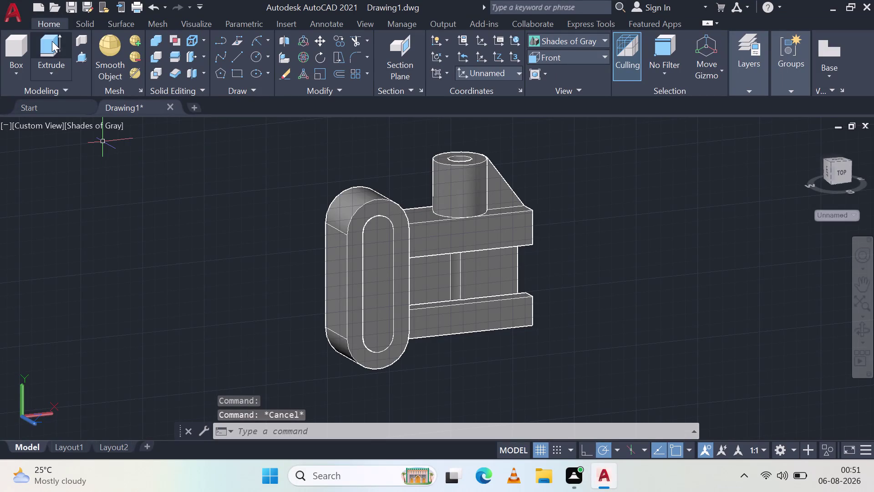
Press-pull the loop's inner oval into the solid and orbit to inspect the opening.
click(84, 57)
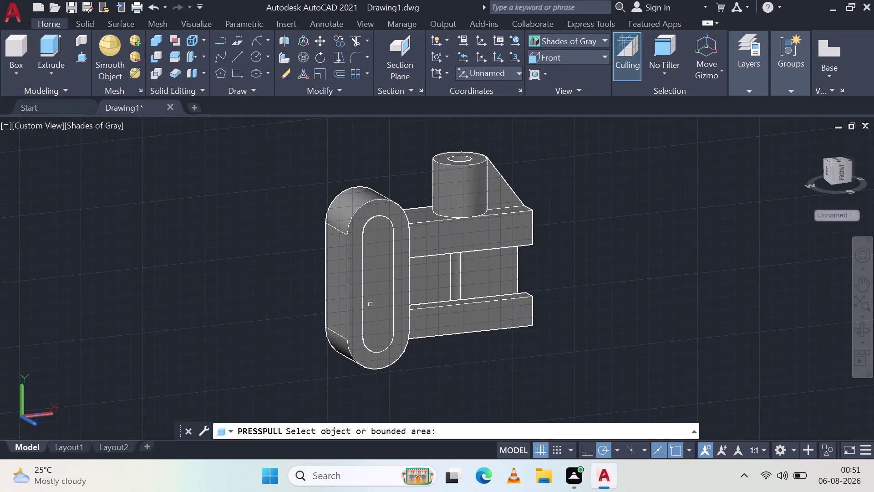
click(378, 296)
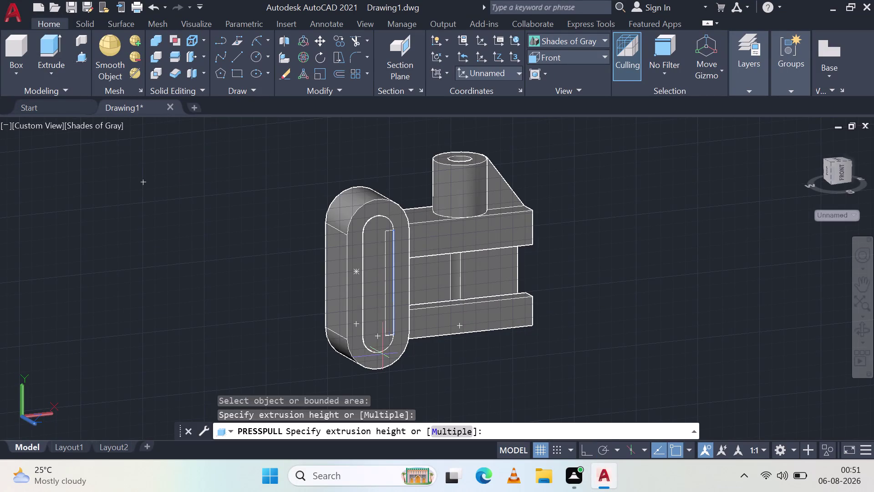
key(Escape)
middle_drag(277, 330, 490, 312)
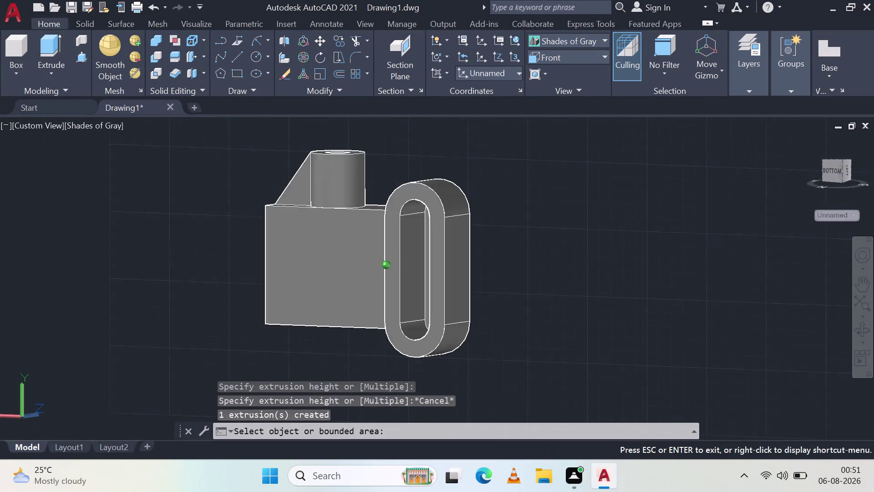
middle_drag(490, 312, 521, 287)
middle_drag(521, 286, 467, 334)
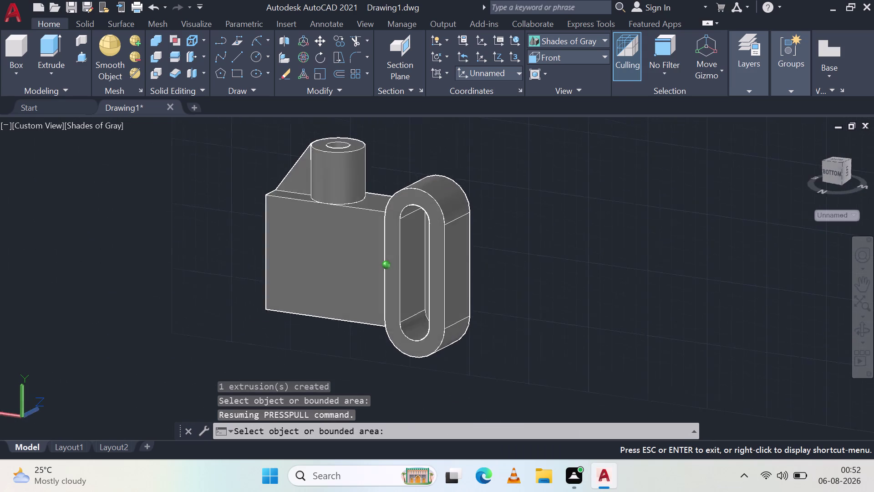
middle_drag(467, 334, 526, 315)
Cancel the repeated push/pull and orbit to view the loop from below and above.
key(Escape)
key(Escape)
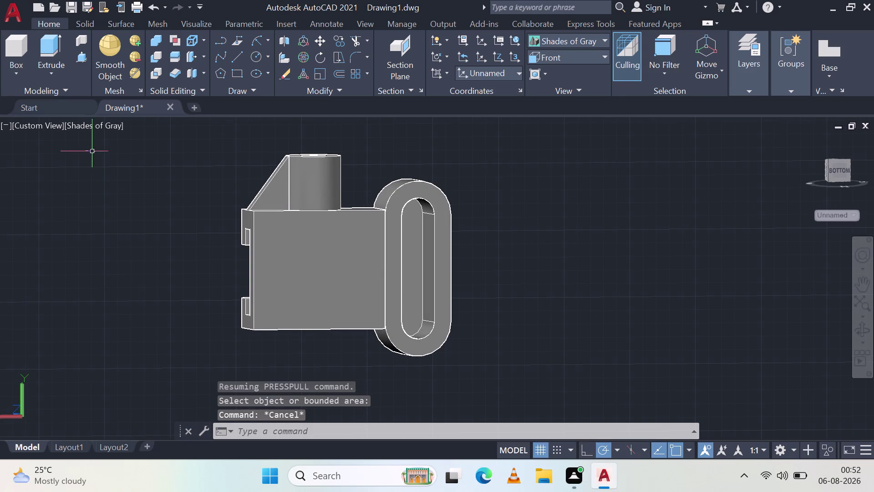
click(81, 52)
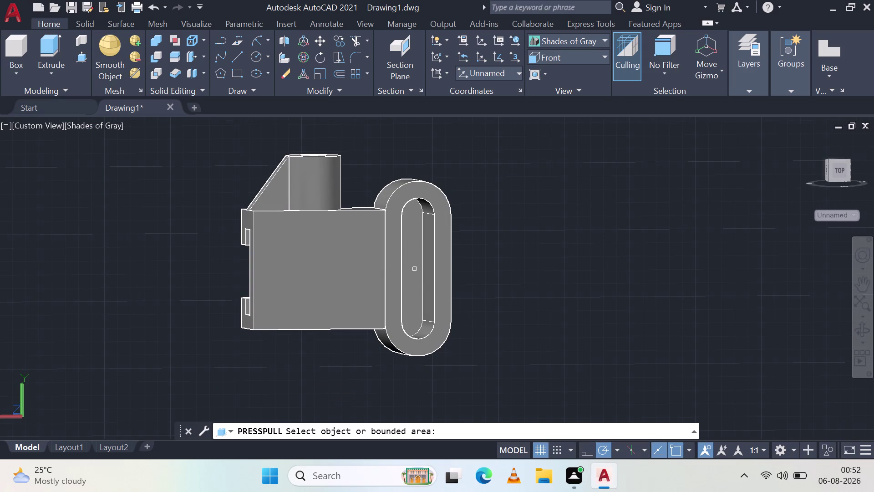
middle_drag(615, 231, 571, 280)
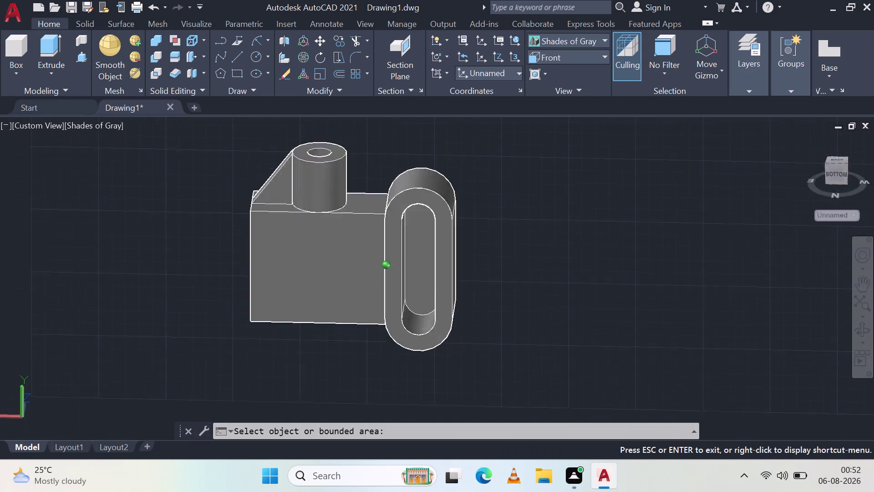
middle_drag(571, 280, 378, 225)
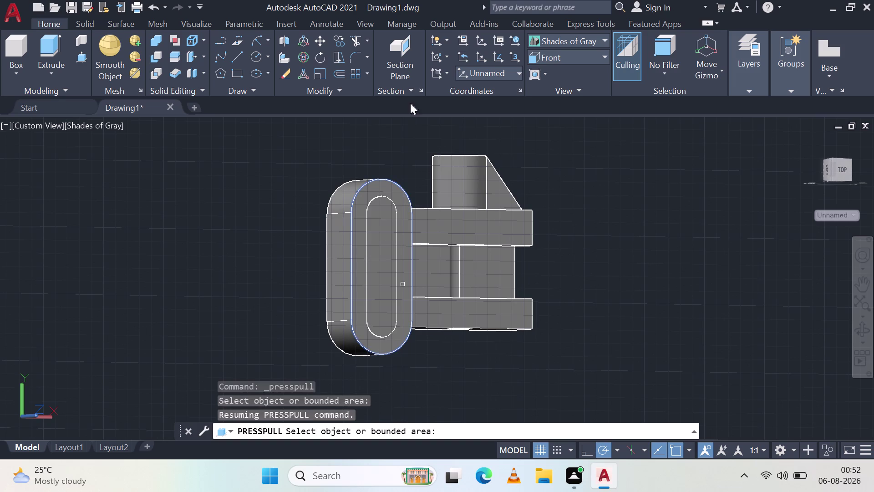
key(Escape)
key(Escape)
key(Escape)
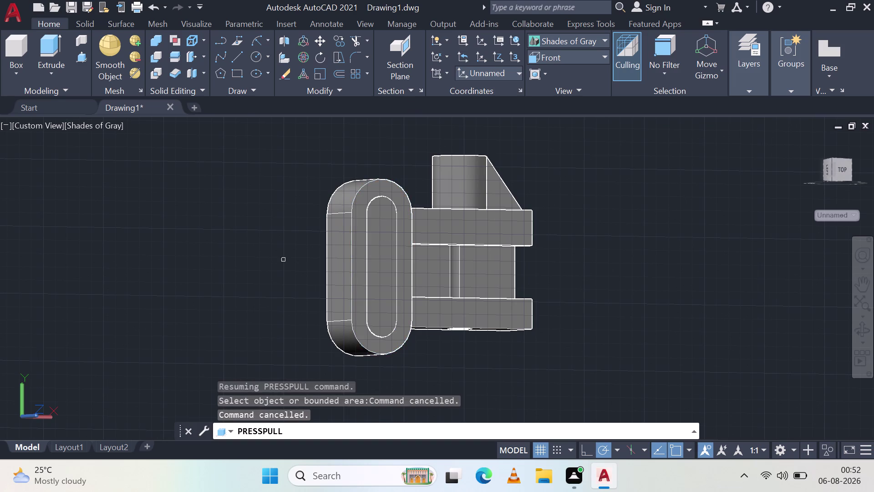
key(Escape)
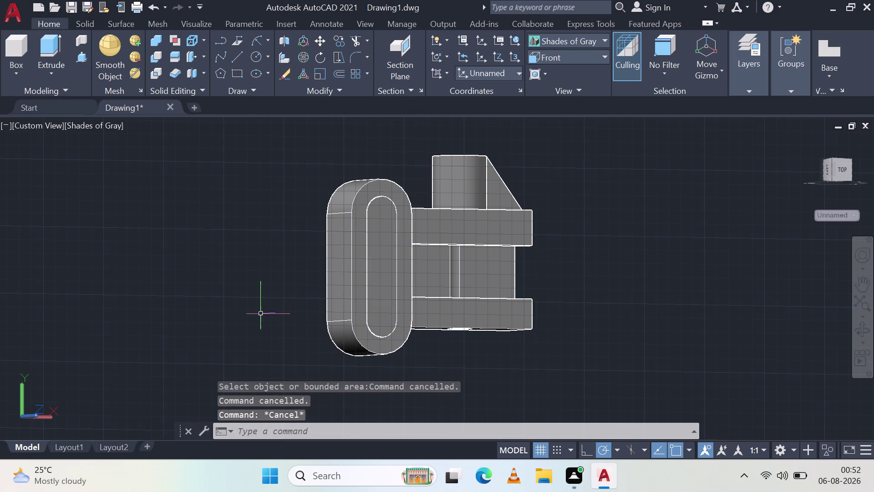
middle_drag(256, 284, 504, 285)
scroll(down, 3)
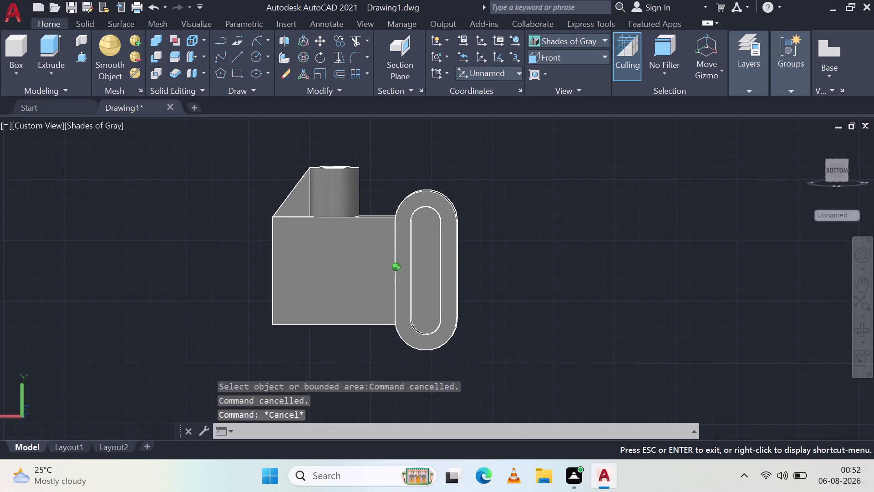
middle_drag(504, 285, 477, 305)
Delete the oval loop solid and its remaining inner oval piece.
click(444, 213)
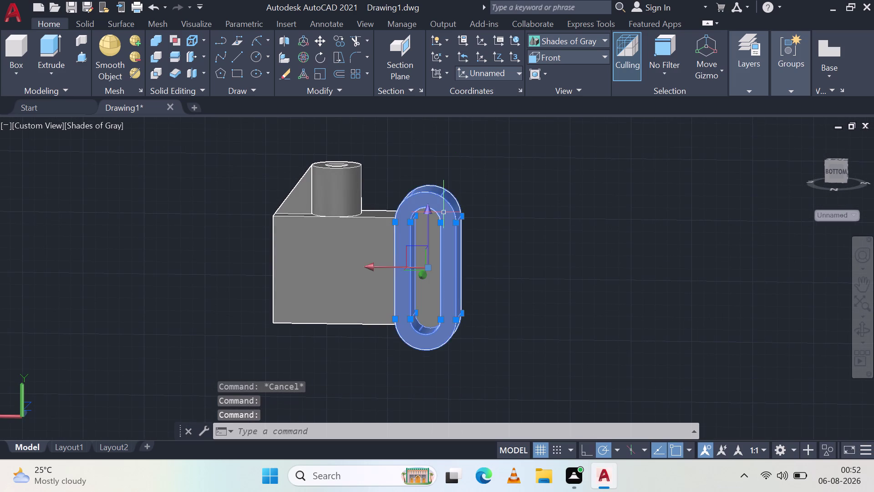
key(Delete)
click(425, 272)
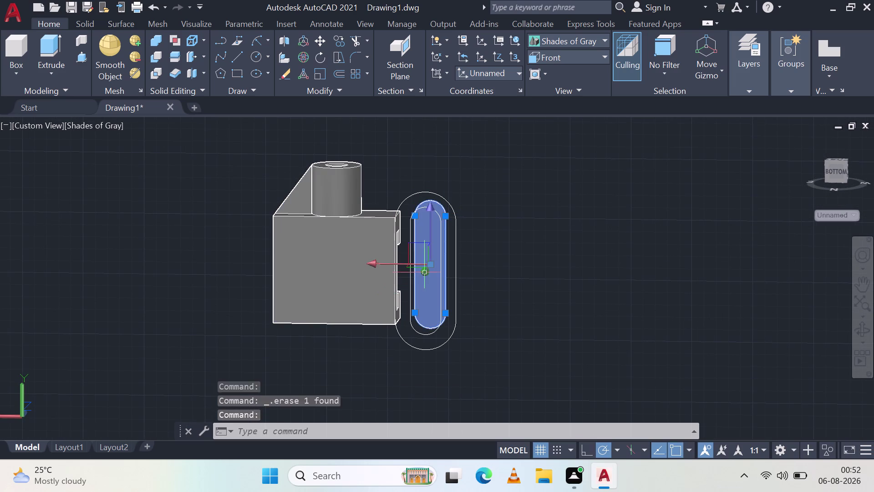
key(Delete)
key(Delete)
click(426, 277)
key(Delete)
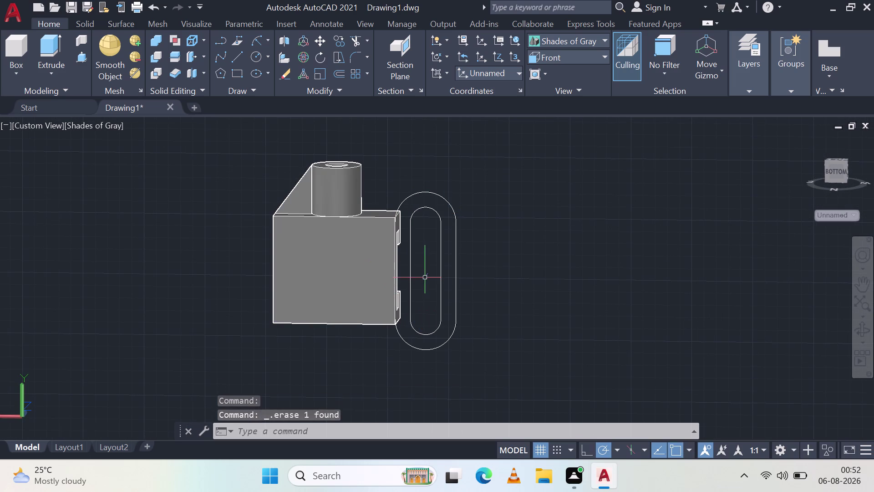
Press-pull the ring area between the two ovals to a height of 40.
click(81, 56)
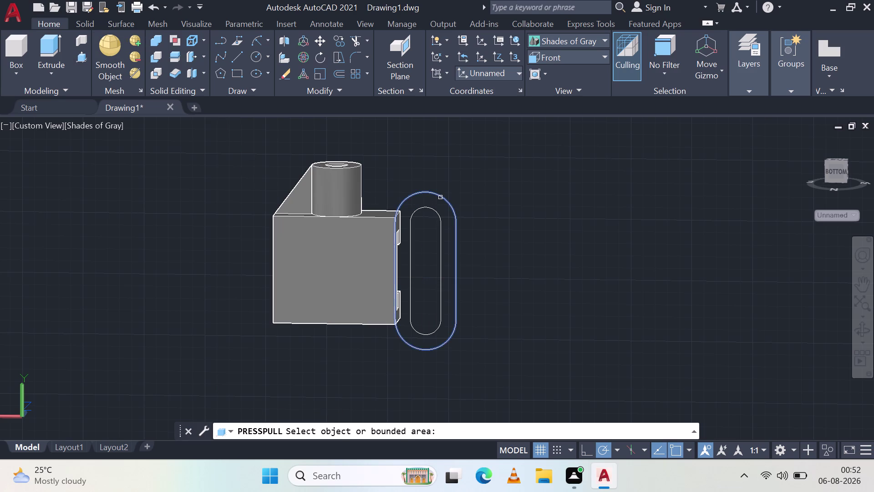
click(440, 198)
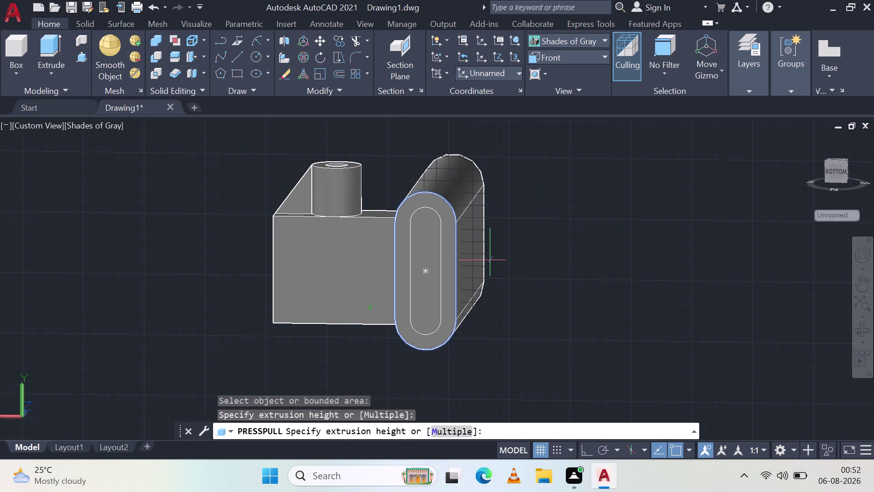
text(40)
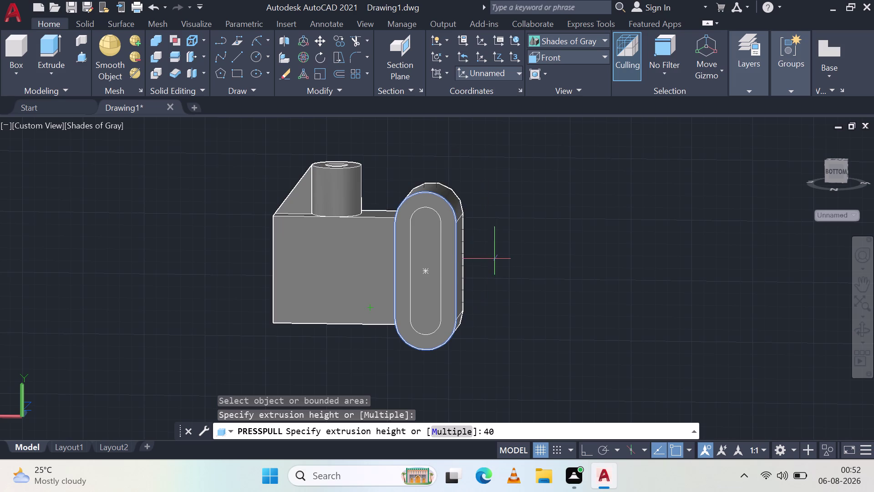
key(Return)
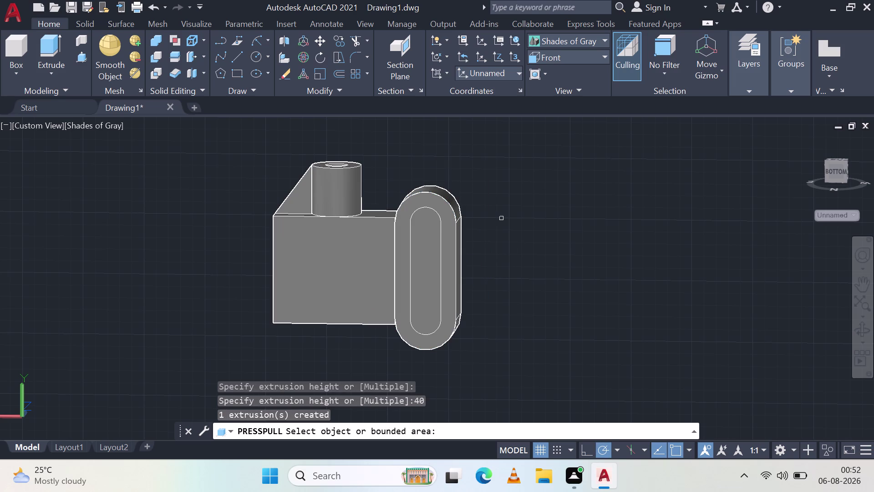
middle_drag(531, 203, 512, 233)
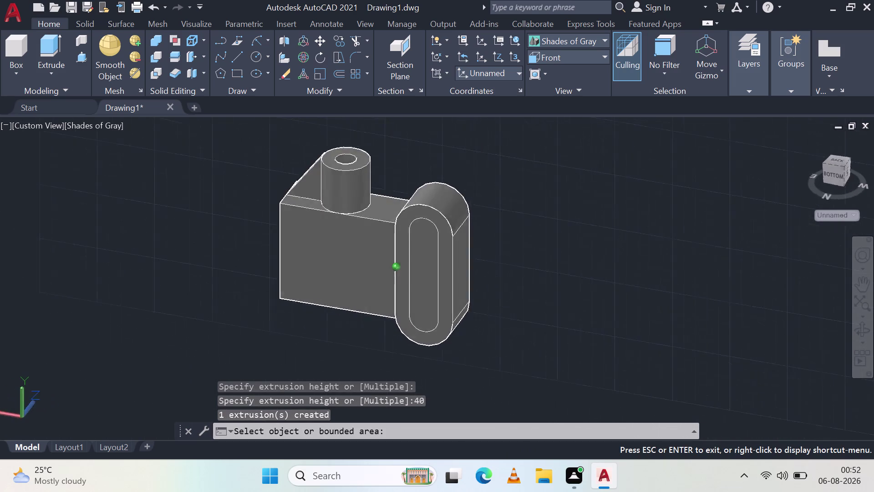
middle_drag(512, 233, 536, 221)
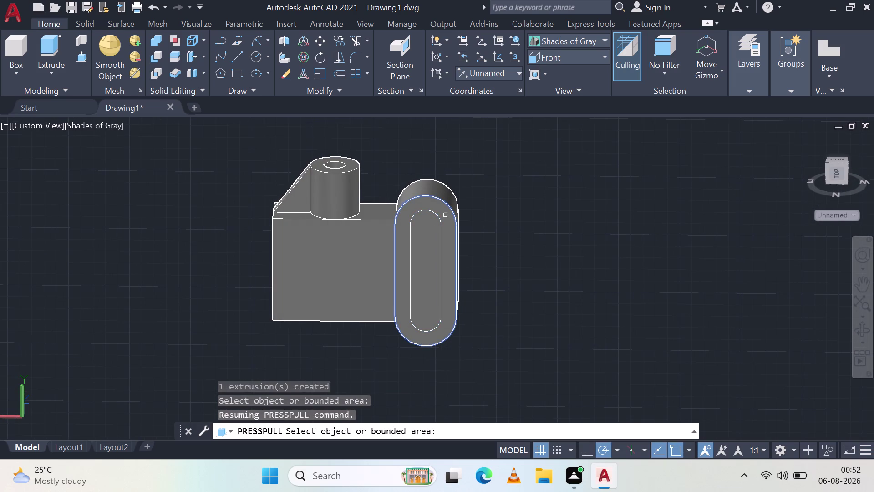
Extrude the oval face by 16, then end the push/pull and undo the extrusions.
click(446, 216)
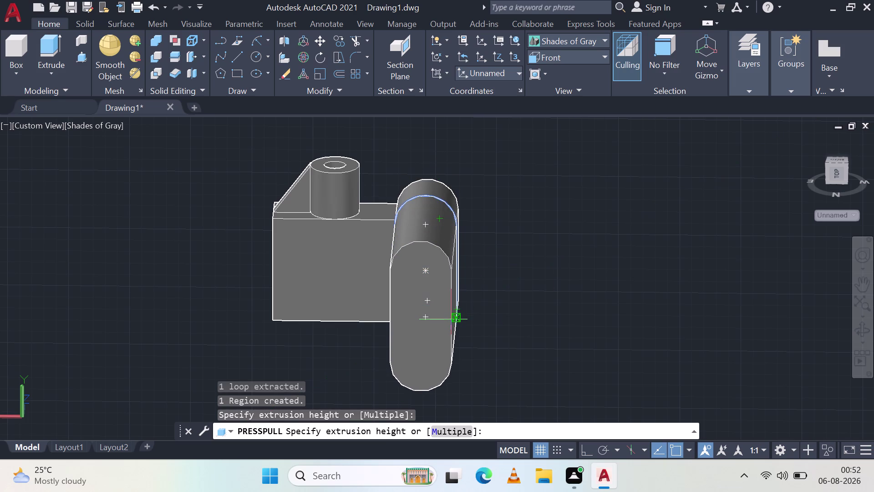
key(1)
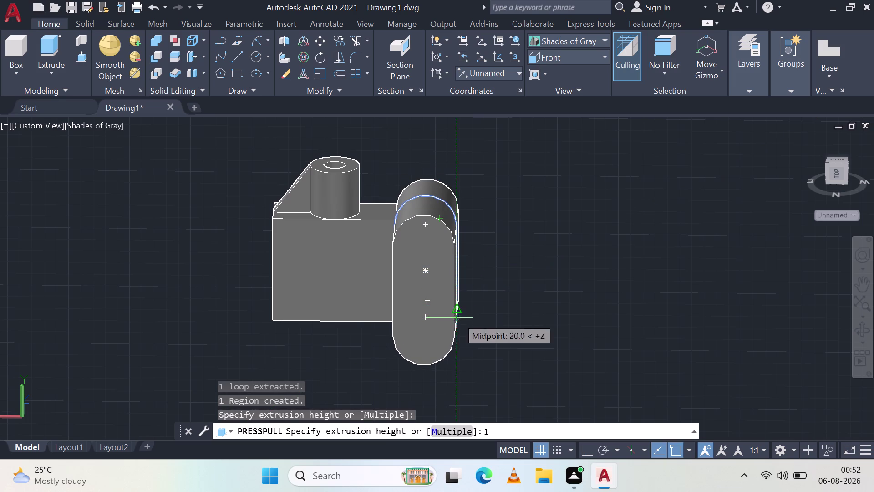
key(6)
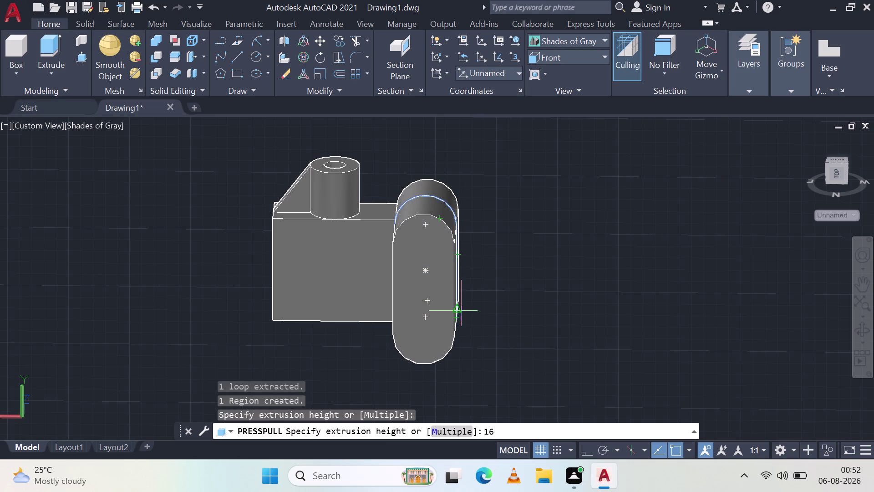
key(Return)
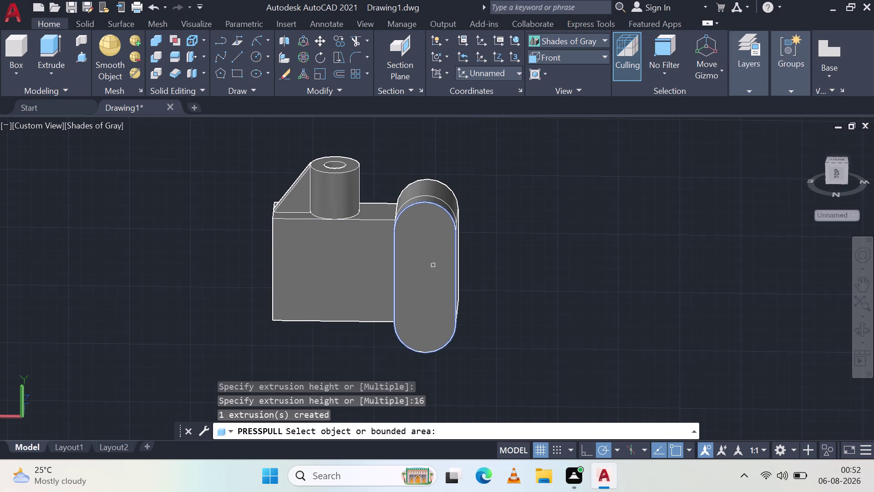
key(Escape)
key(ctrl+z)
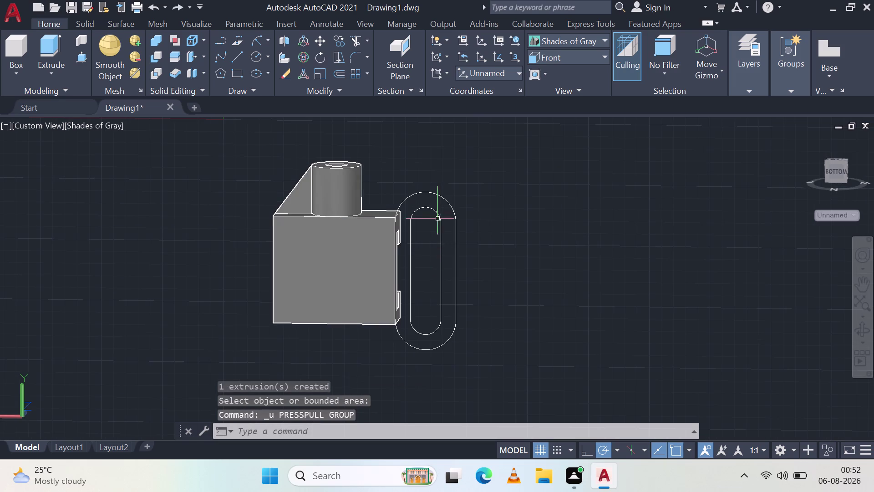
Press-pull the ring between the ovals to 40 and push the inner oval through.
click(82, 53)
click(449, 204)
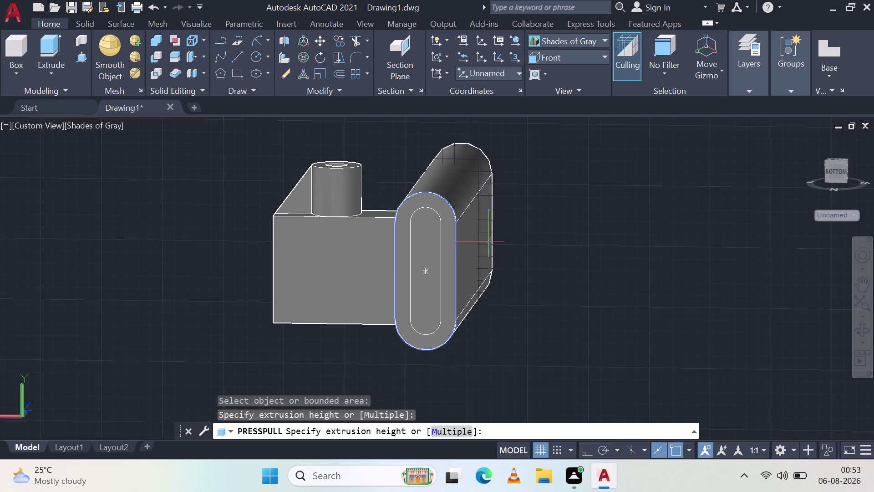
key(4)
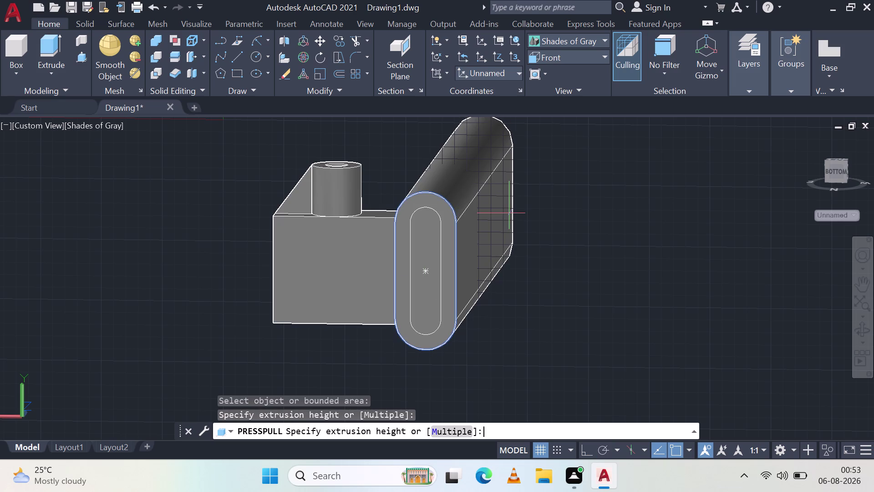
key(0)
key(Return)
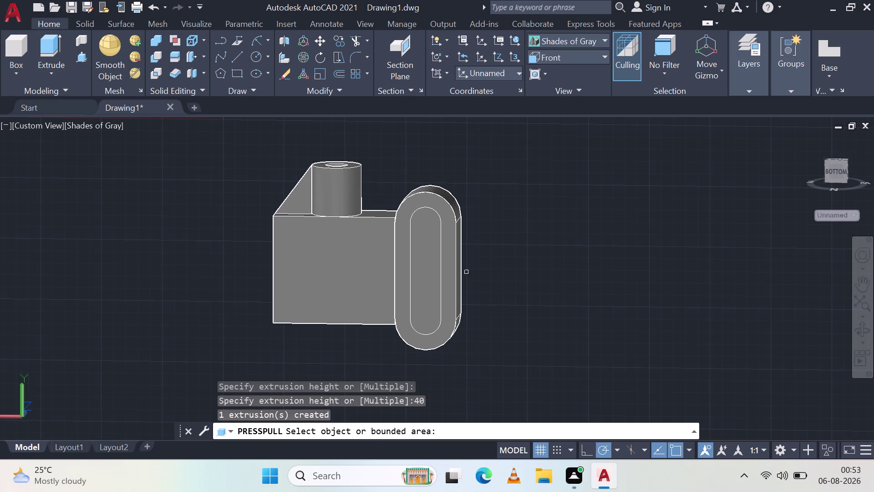
click(426, 271)
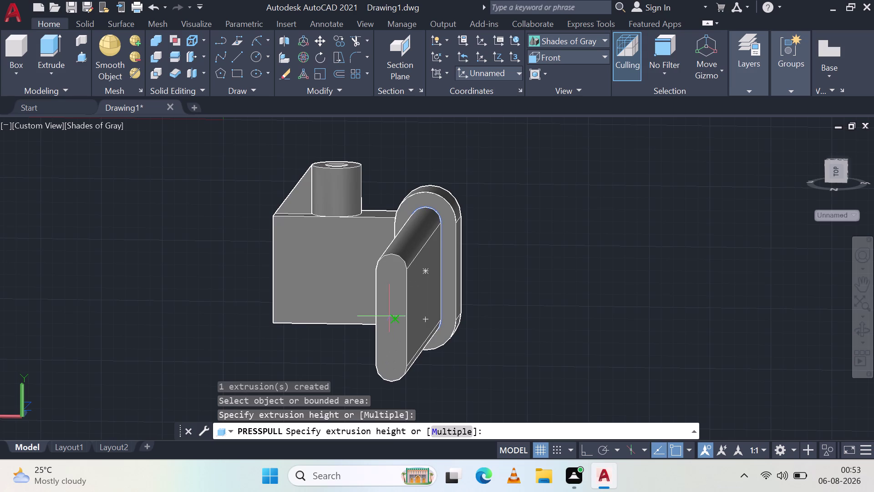
drag(641, 168, 652, 155)
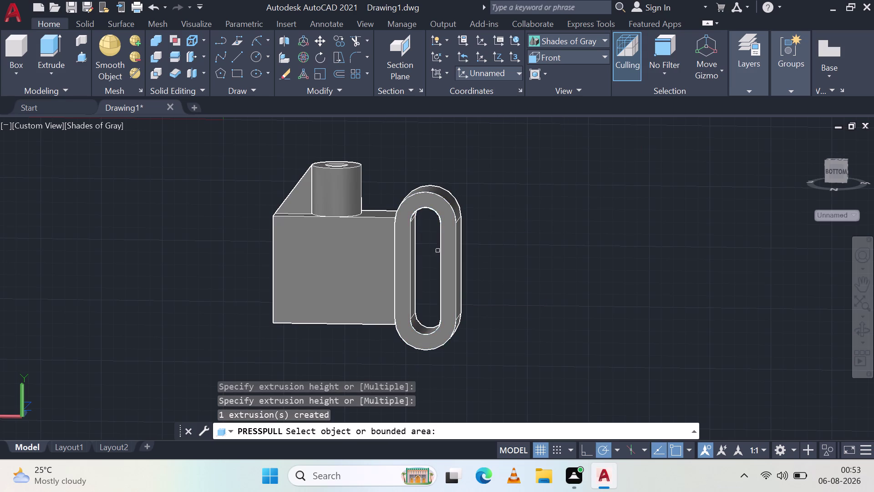
Extrude the loop's ring face by 16 and orbit to inspect the thick ring.
click(448, 264)
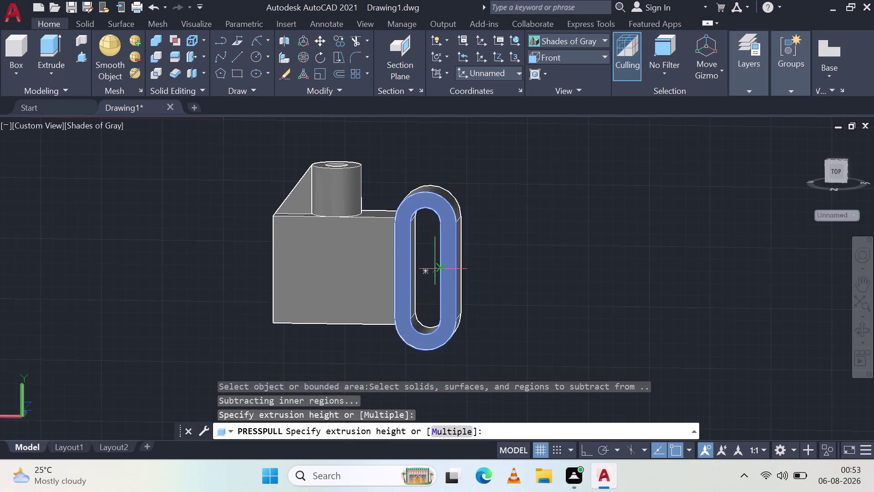
key(1)
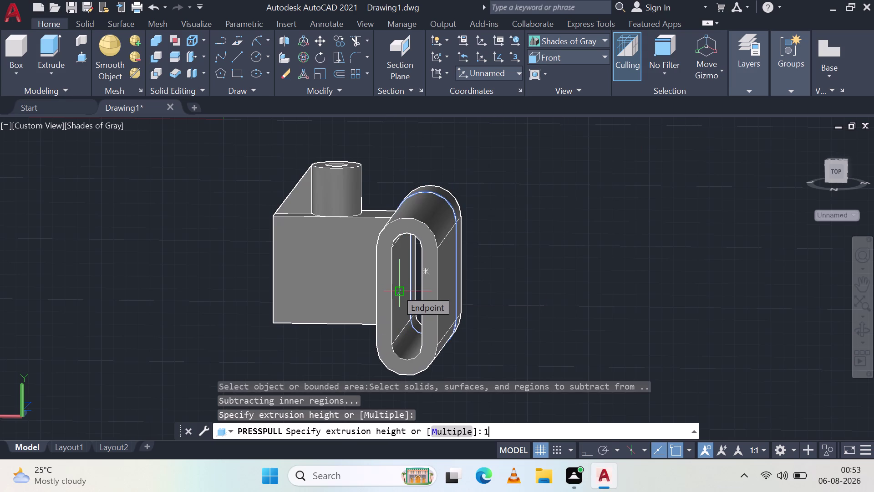
key(6)
key(Return)
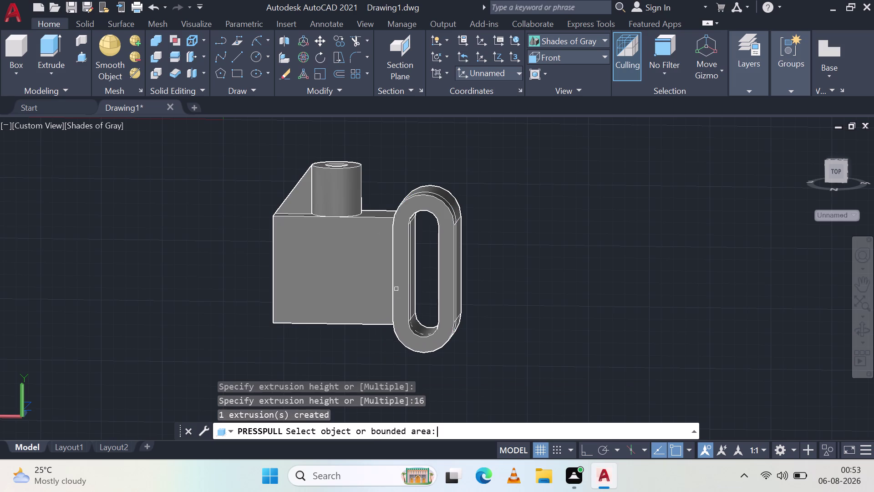
key(Escape)
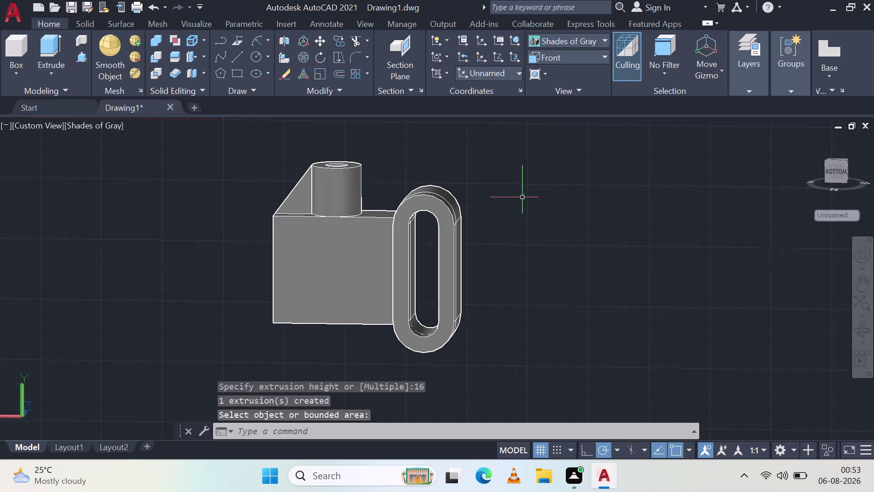
middle_drag(522, 198, 576, 168)
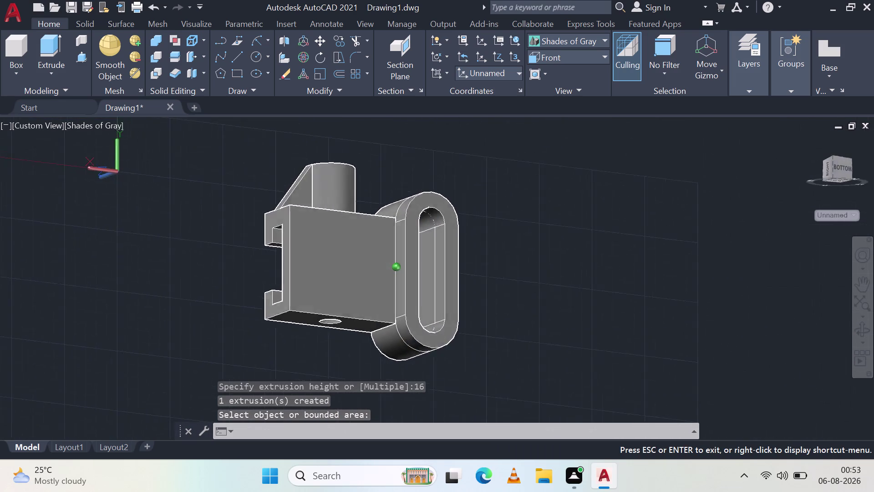
middle_drag(576, 168, 590, 210)
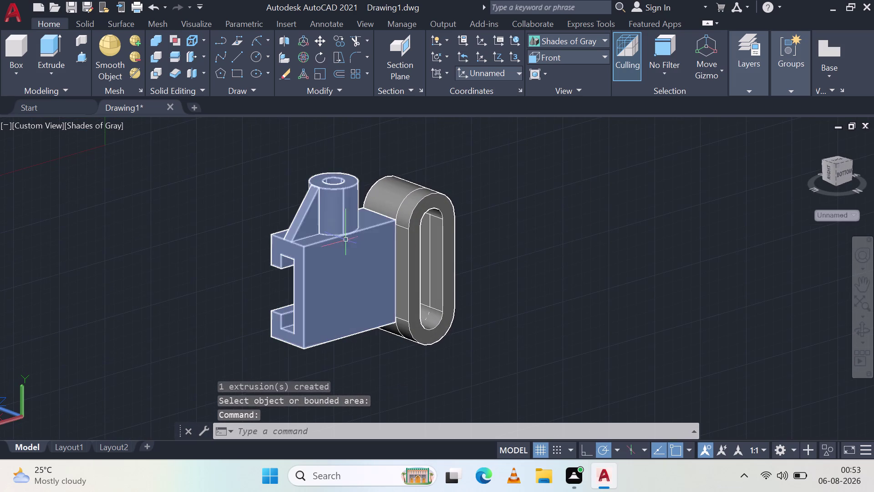
key(Escape)
scroll(up, 3)
scroll(down, 3)
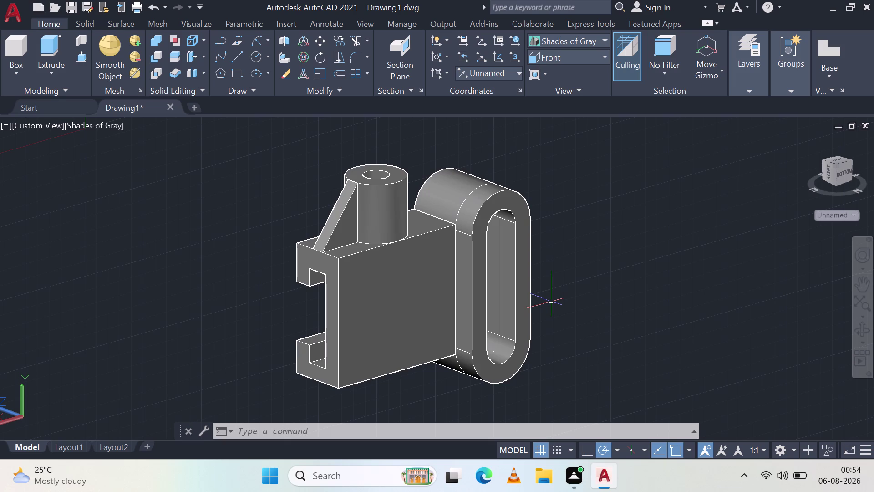
middle_drag(569, 227, 569, 227)
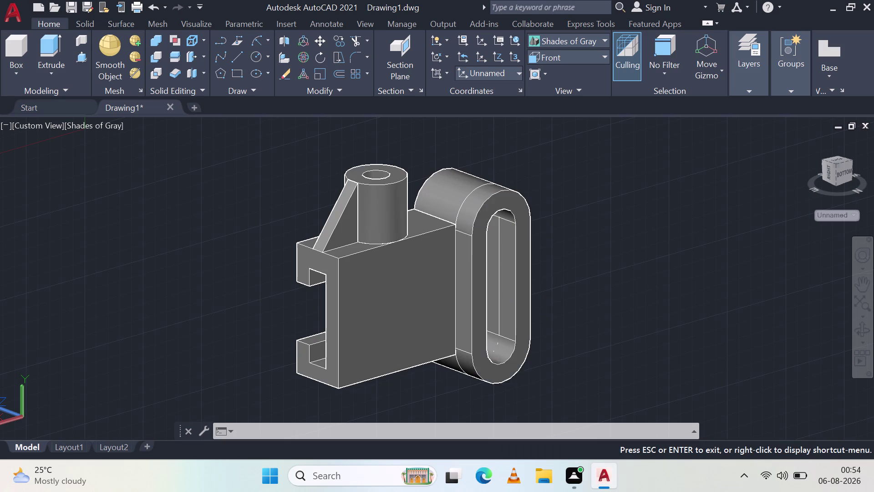
middle_drag(568, 227, 580, 203)
key(Escape)
key(Escape)
key(Escape)
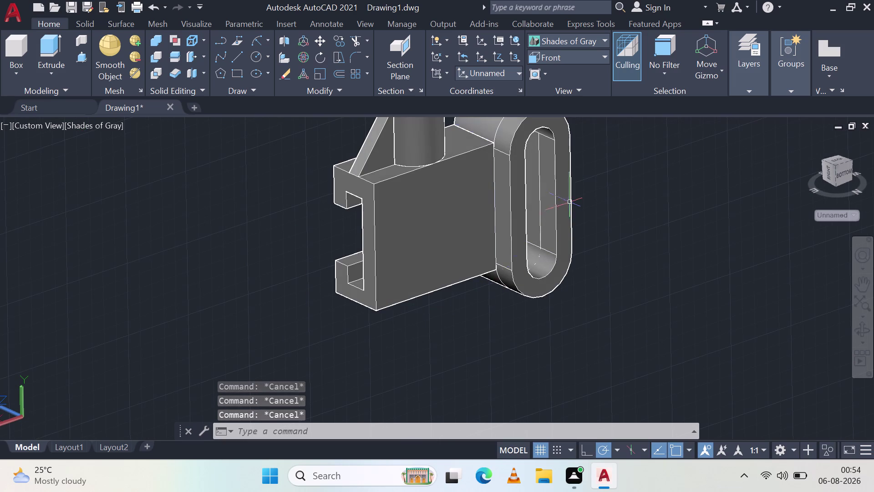
middle_drag(629, 162, 635, 222)
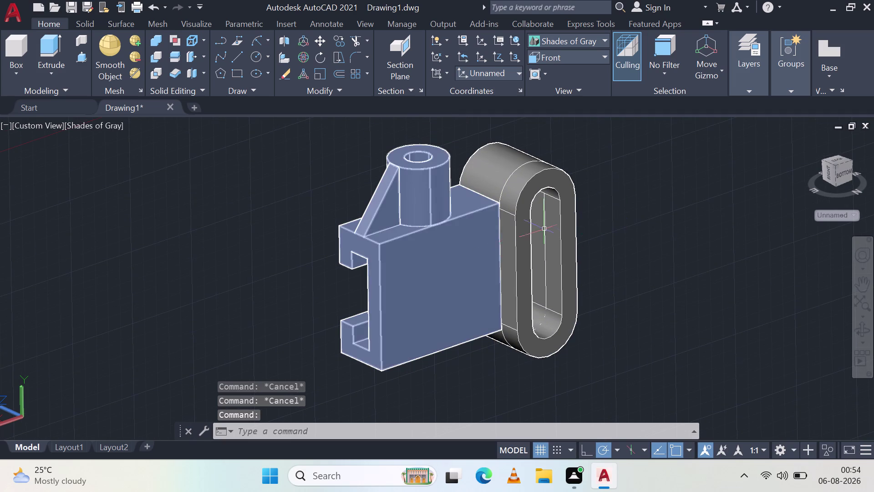
middle_drag(609, 214, 320, 184)
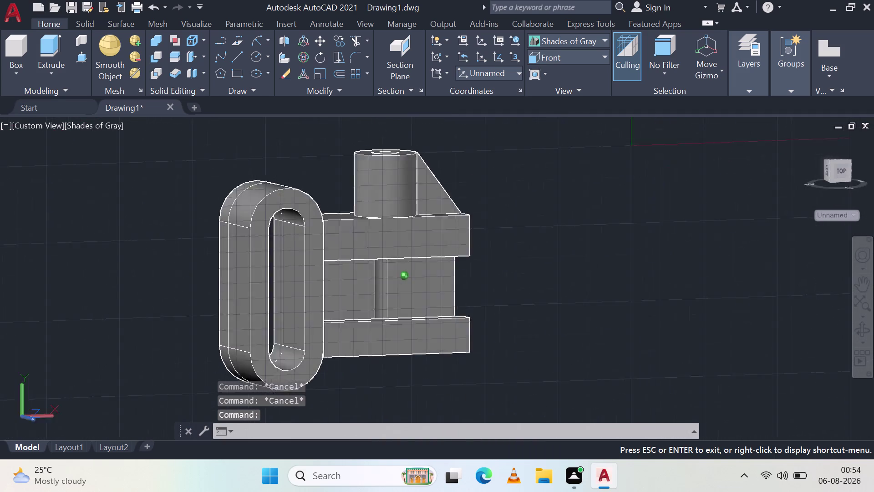
middle_drag(320, 183, 585, 180)
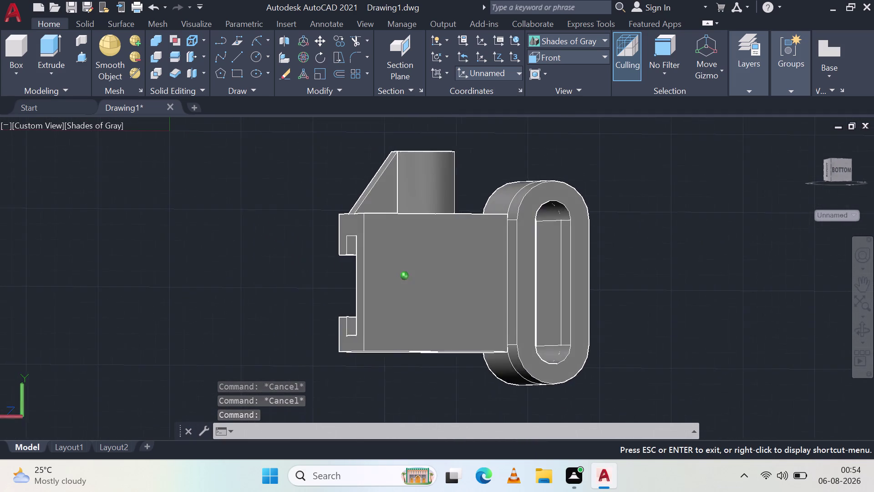
middle_drag(586, 180, 598, 189)
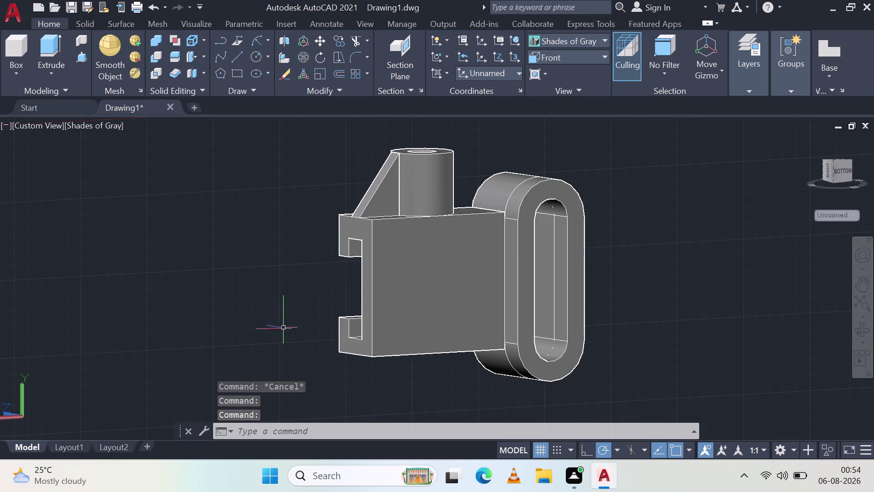
scroll(down, 3)
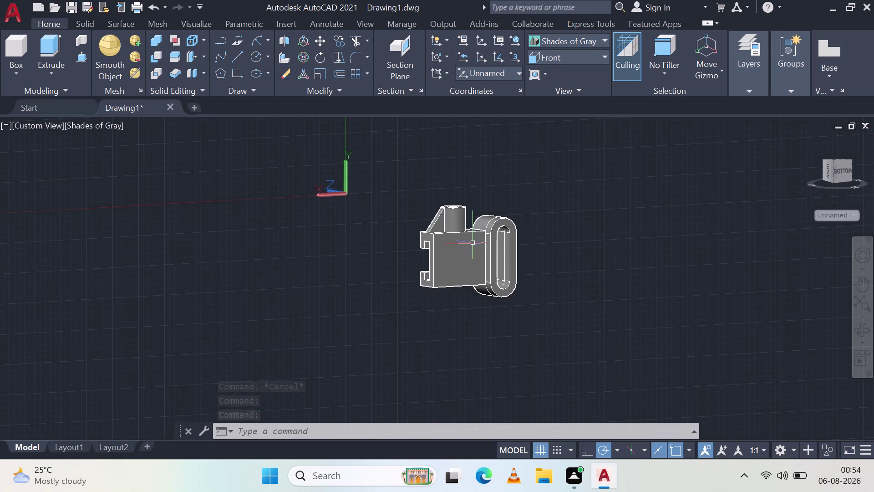
Window-select the bracket solids and move them from a base point to a new position.
click(627, 299)
click(399, 200)
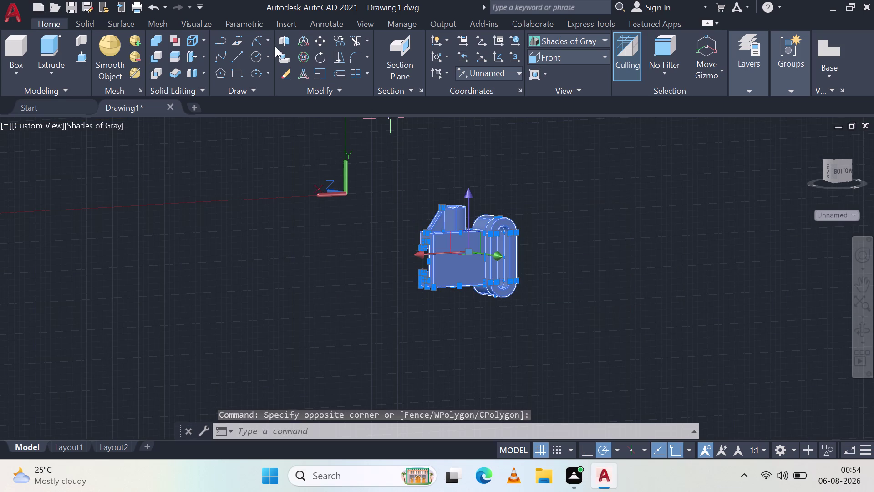
click(322, 41)
click(474, 270)
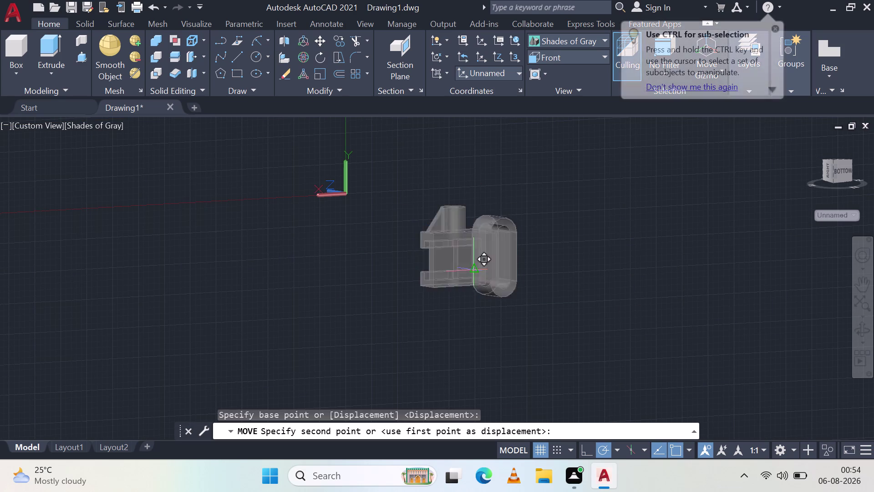
click(611, 301)
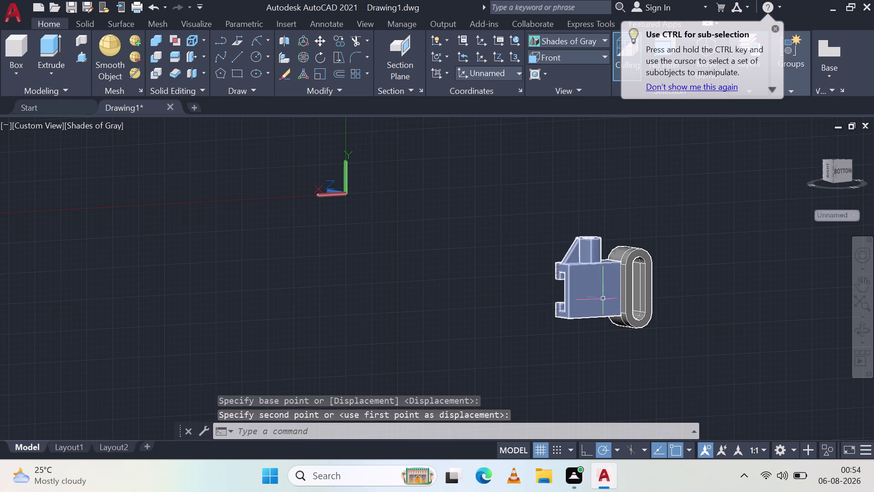
scroll(up, 3)
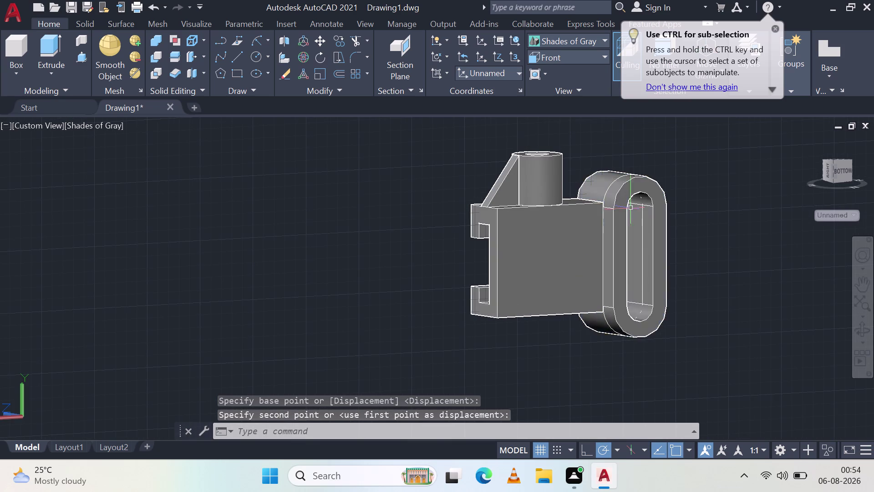
scroll(down, 3)
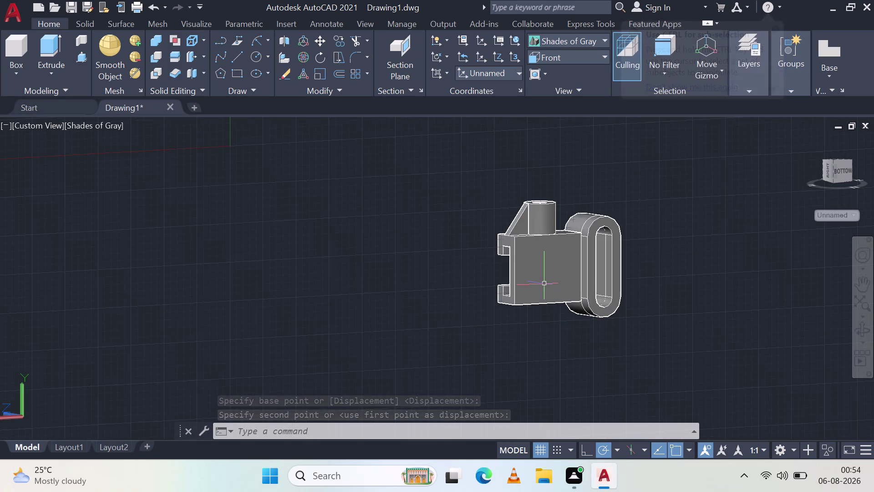
middle_drag(548, 283, 429, 281)
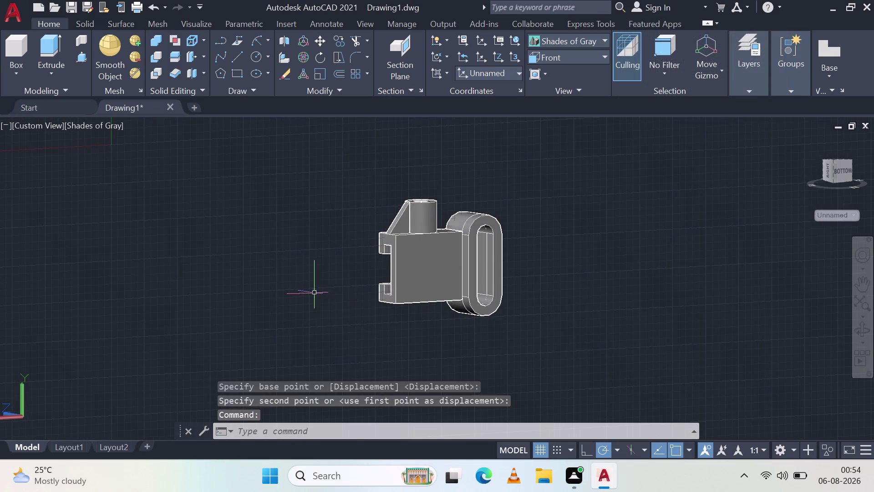
Clear the selection and enter the UNI union command.
key(y)
key(Escape)
key(Escape)
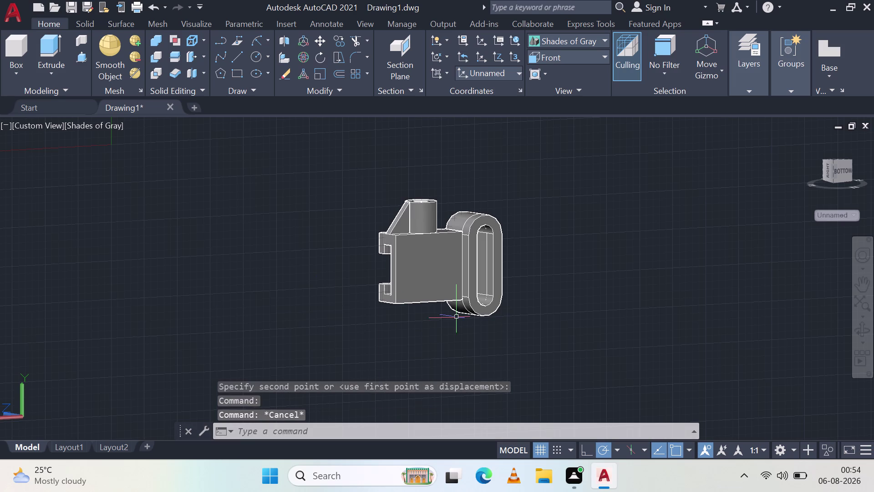
key(i)
key(BackSpace)
text(uni)
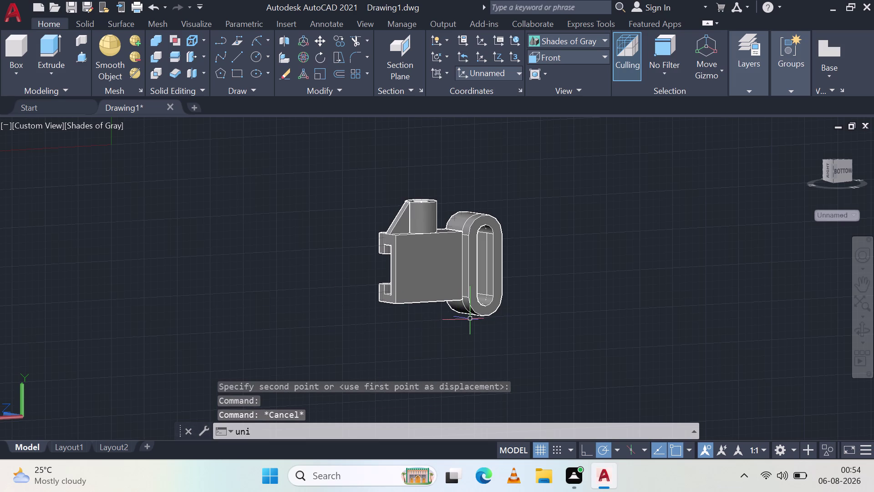
Union the oval loop with the bracket body and orbit to check both pieces.
key(Return)
scroll(up, 3)
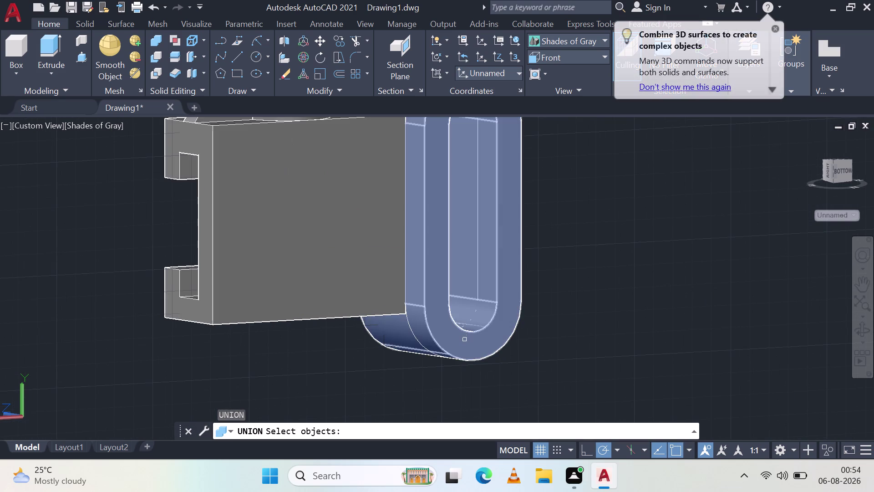
click(460, 338)
click(396, 279)
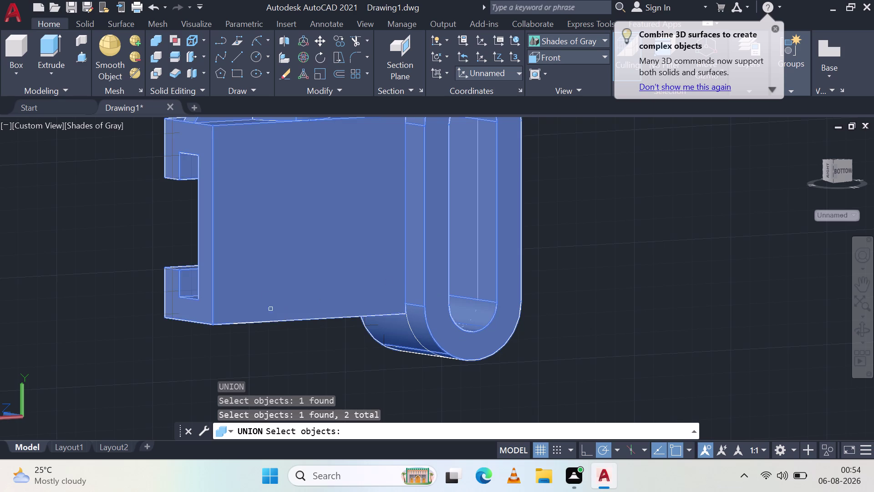
scroll(up, 3)
scroll(down, 3)
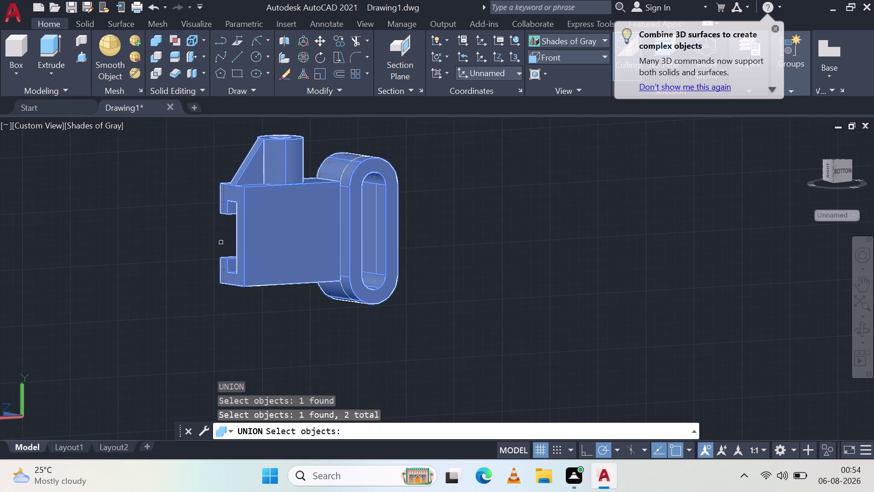
middle_drag(253, 228, 414, 221)
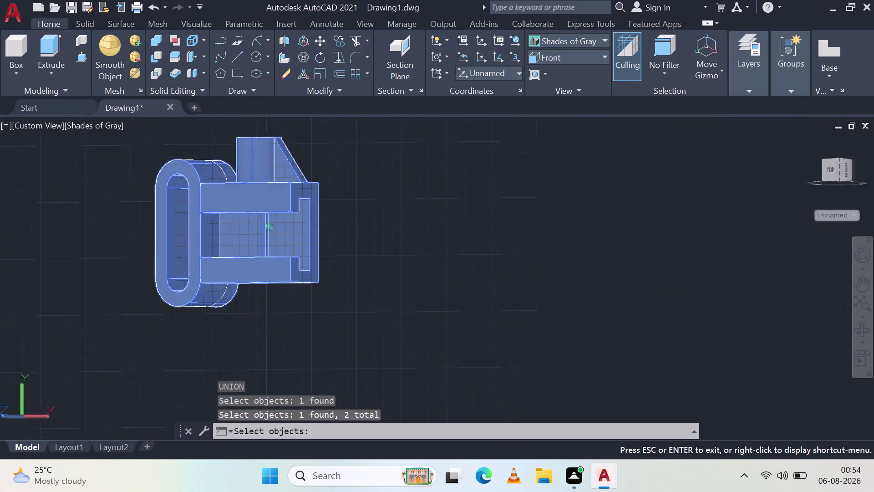
middle_drag(414, 222, 206, 170)
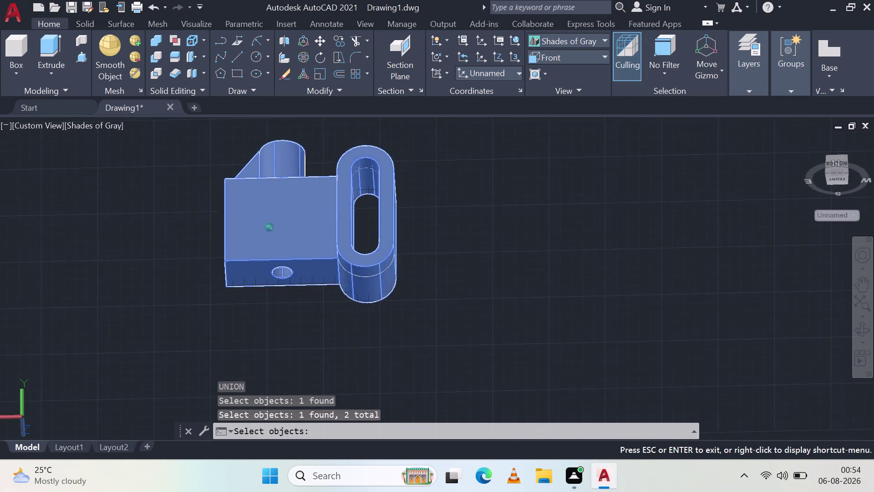
middle_drag(206, 171, 179, 256)
key(space)
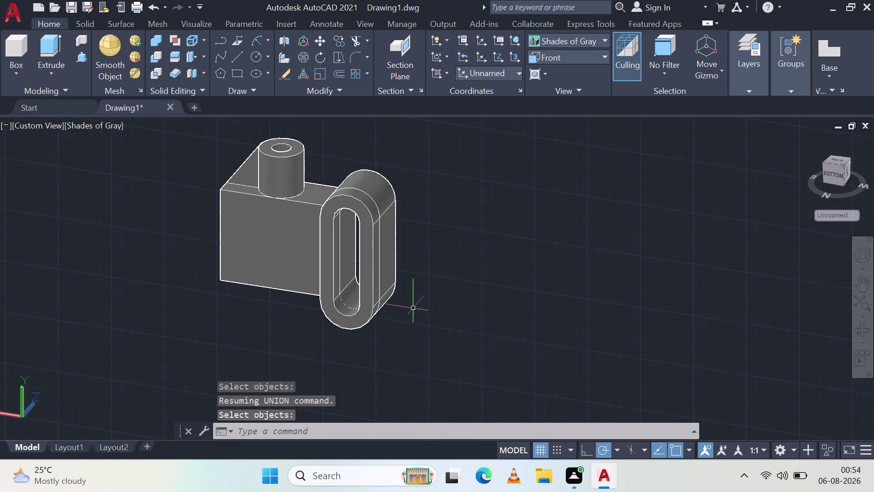
scroll(down, 3)
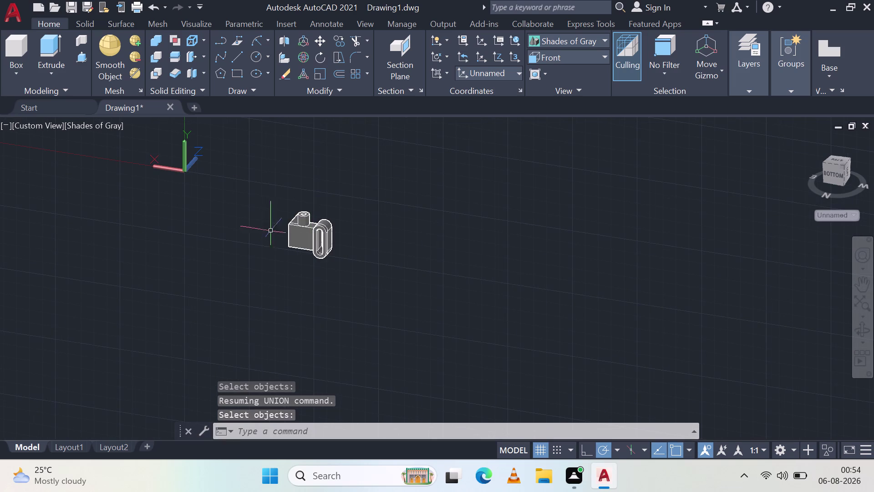
Window-select the model and move the loop against the bracket block's side.
click(276, 223)
click(386, 296)
drag(458, 300, 453, 302)
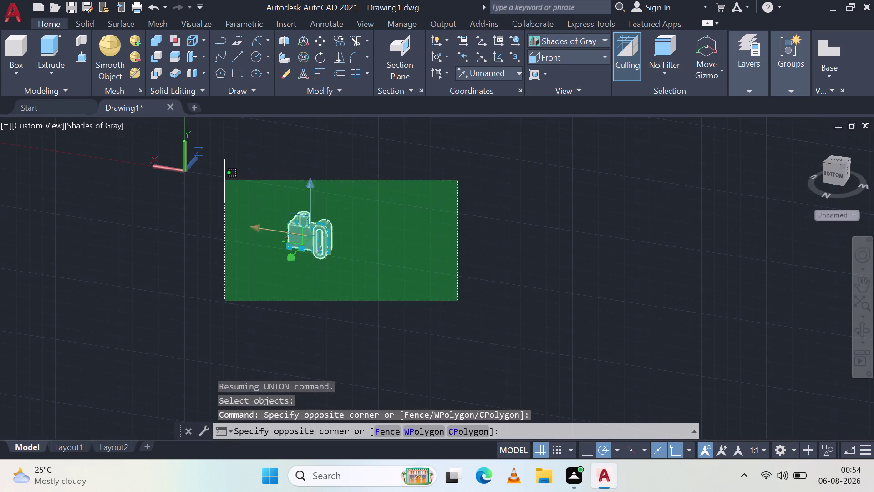
click(223, 179)
click(318, 37)
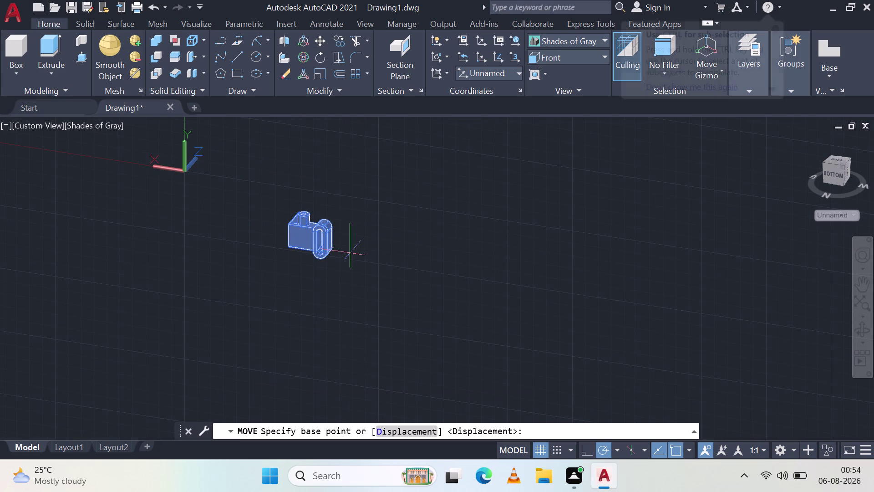
scroll(up, 3)
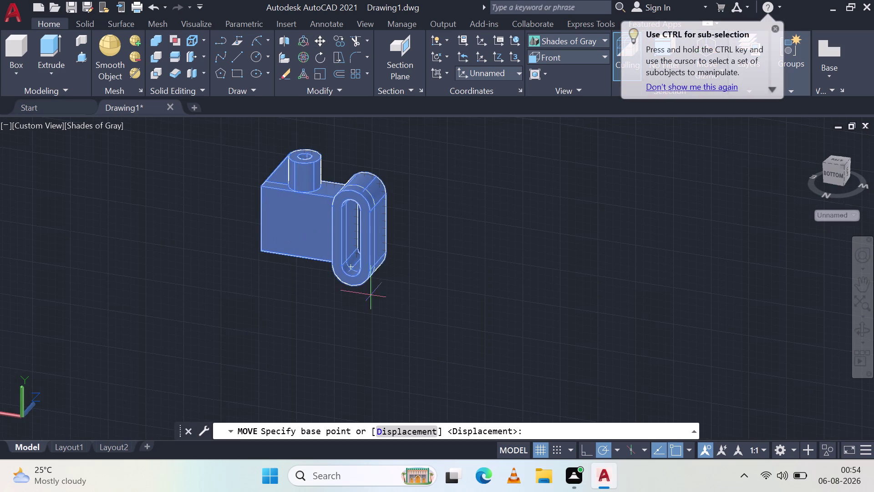
click(352, 269)
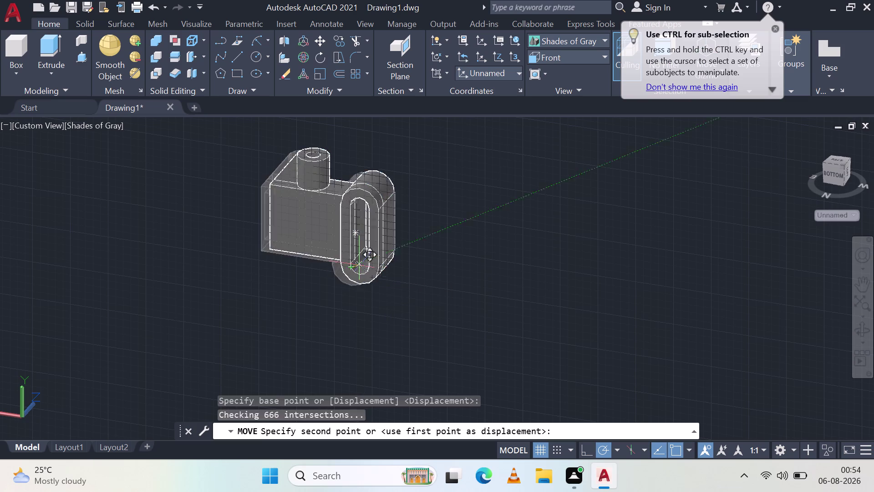
click(543, 300)
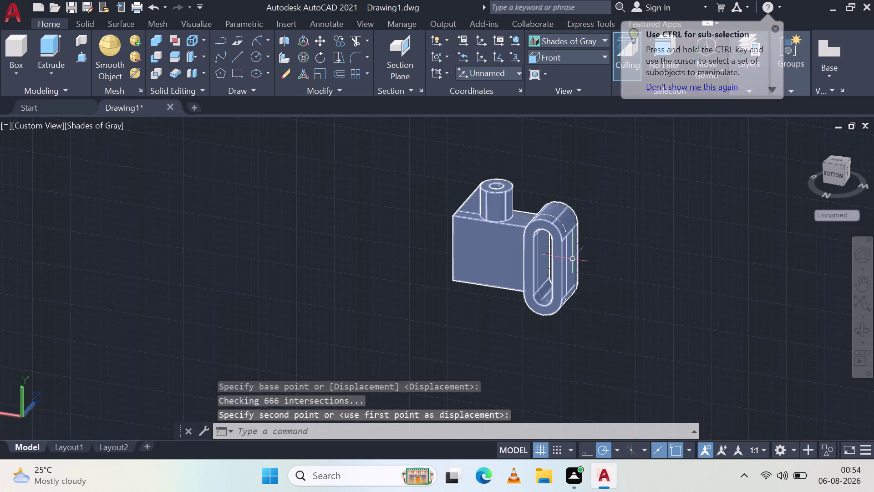
scroll(up, 3)
scroll(up, 3)
middle_drag(394, 255, 510, 247)
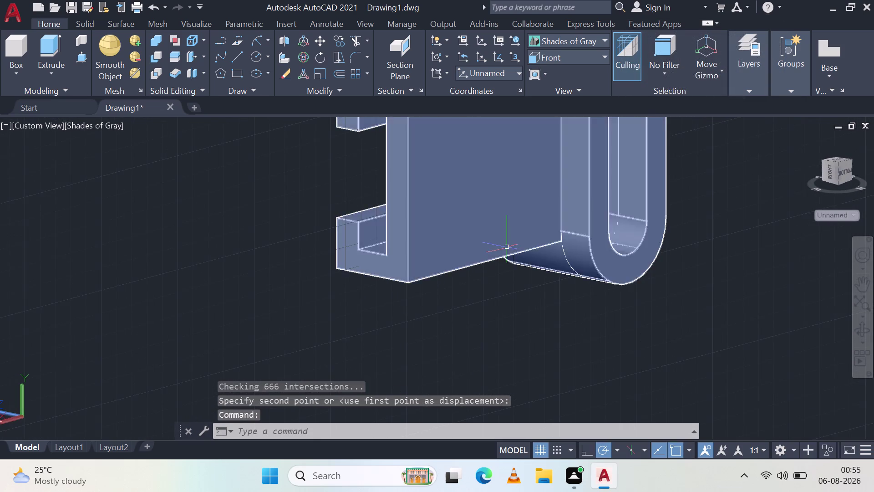
scroll(down, 3)
Switch the visual style to Conceptual and orbit around the bracket.
click(597, 40)
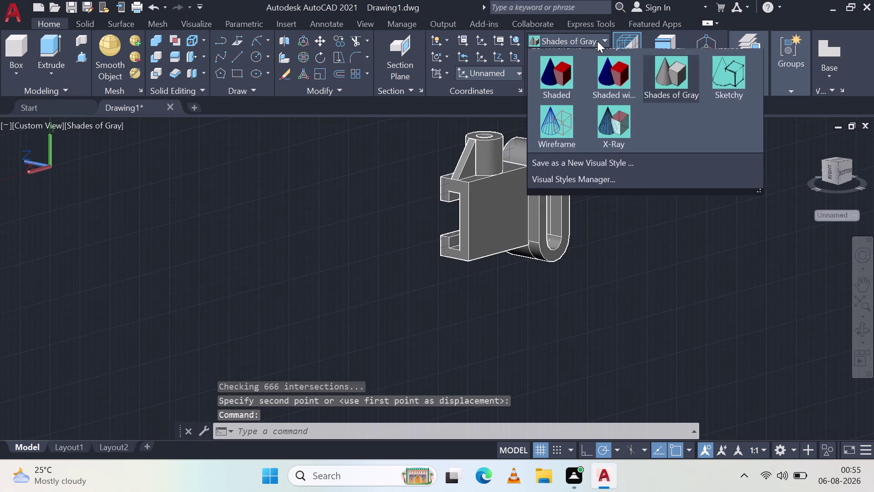
click(612, 77)
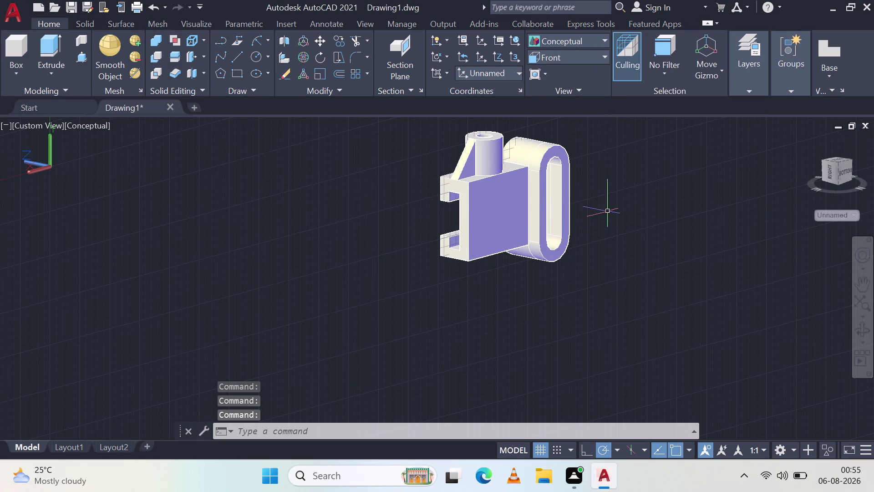
scroll(down, 3)
middle_drag(548, 185, 497, 208)
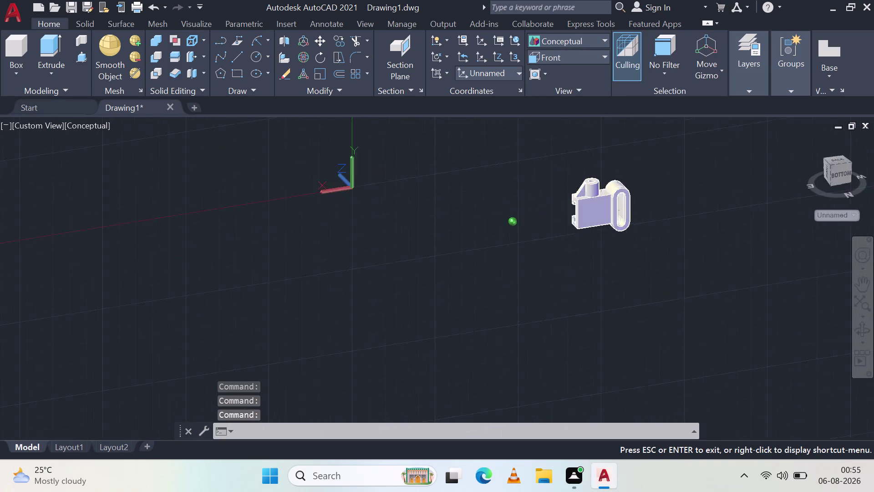
middle_drag(497, 207, 483, 214)
scroll(up, 3)
middle_drag(628, 169, 597, 265)
scroll(up, 3)
scroll(down, 3)
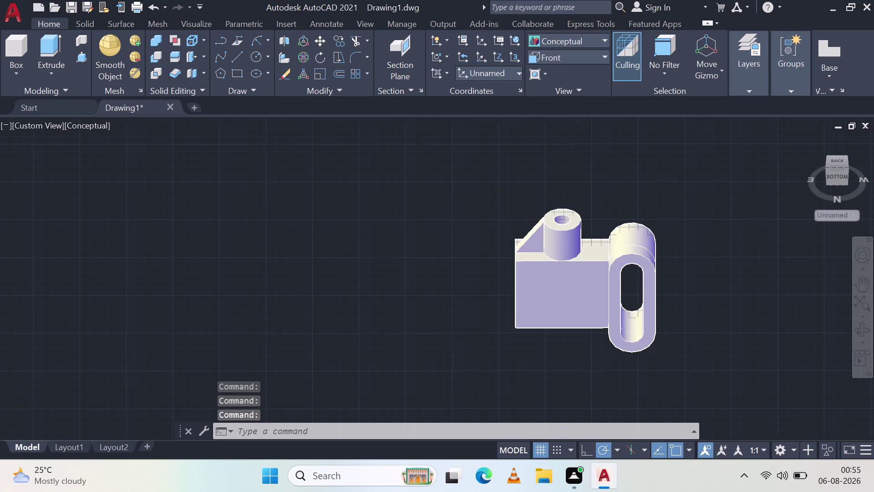
Orbit the bracket through front and underside views, then exit orbit mode.
middle_drag(694, 343, 667, 292)
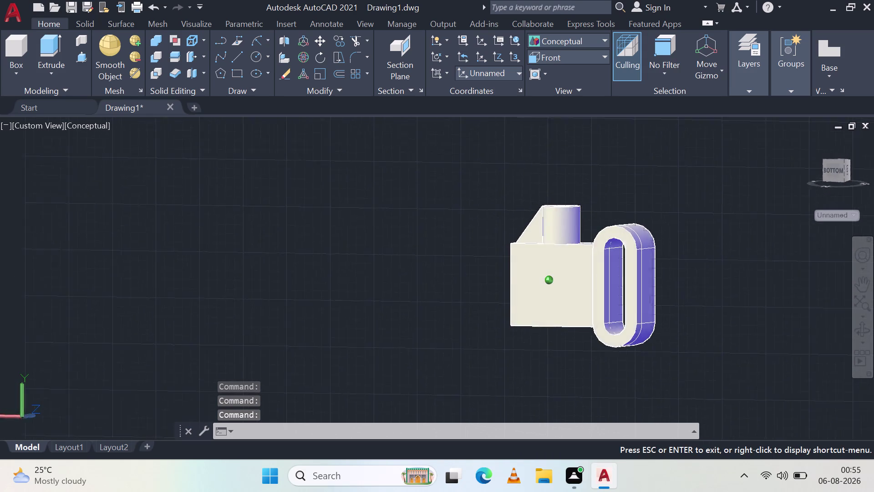
middle_drag(668, 292, 676, 283)
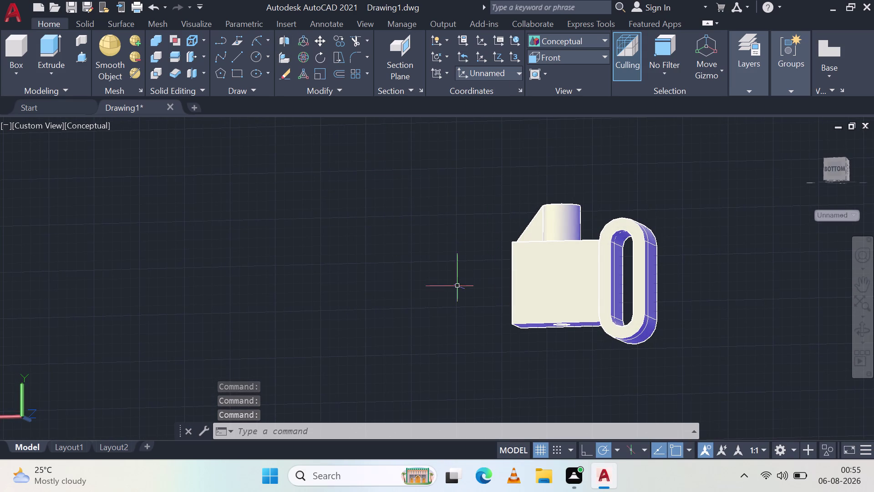
middle_drag(474, 251, 574, 219)
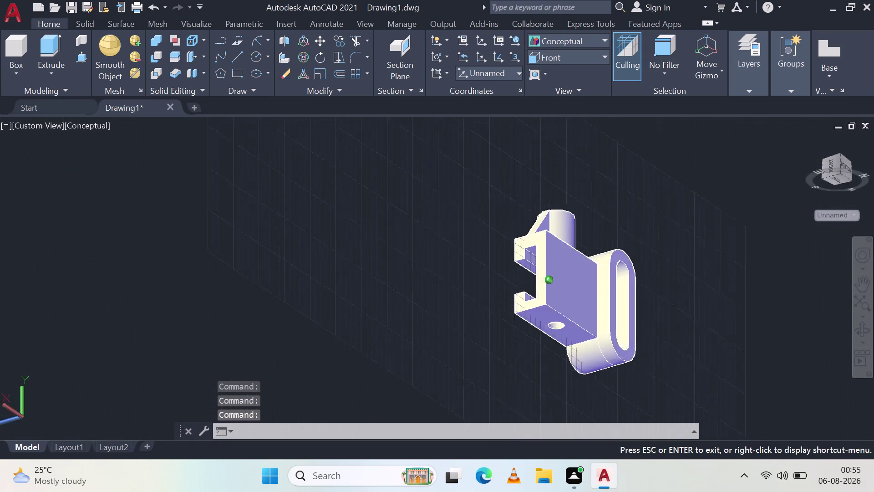
middle_drag(573, 219, 509, 272)
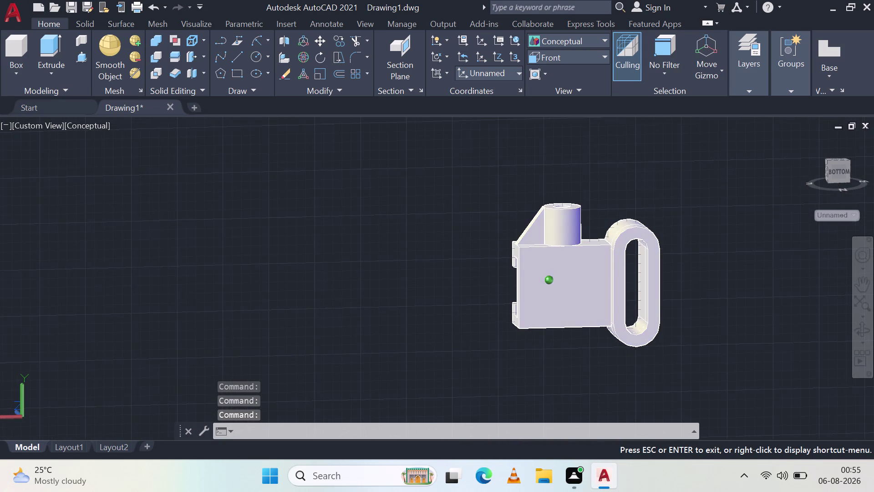
middle_drag(508, 271, 508, 271)
scroll(up, 3)
middle_drag(641, 282, 537, 272)
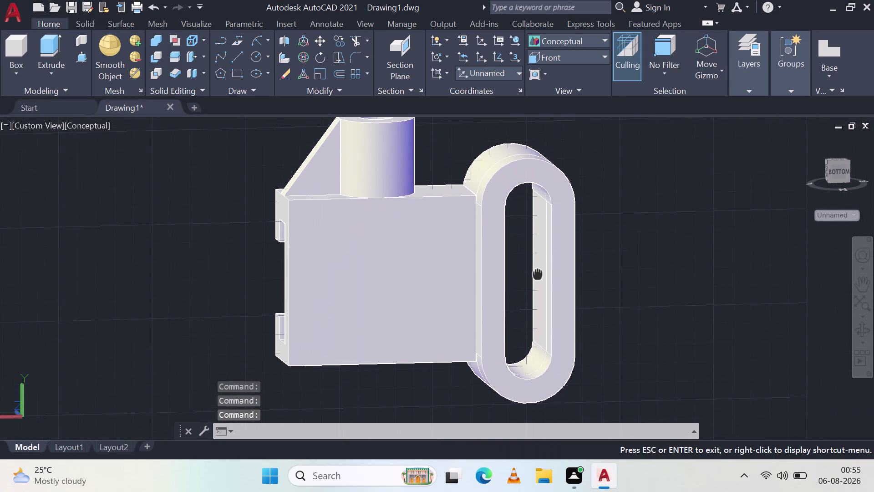
middle_drag(538, 273, 537, 273)
scroll(down, 3)
key(Escape)
key(Escape)
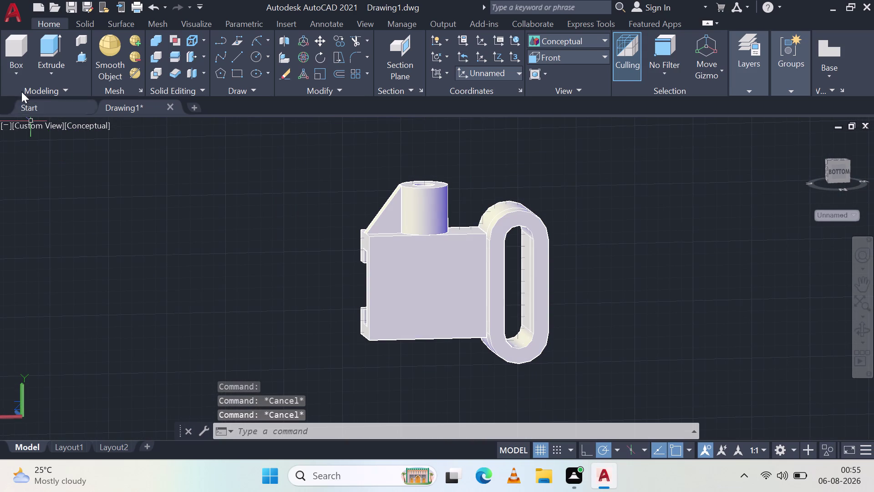
key(Escape)
Open Save As from the application menu and clear the default file name.
click(12, 21)
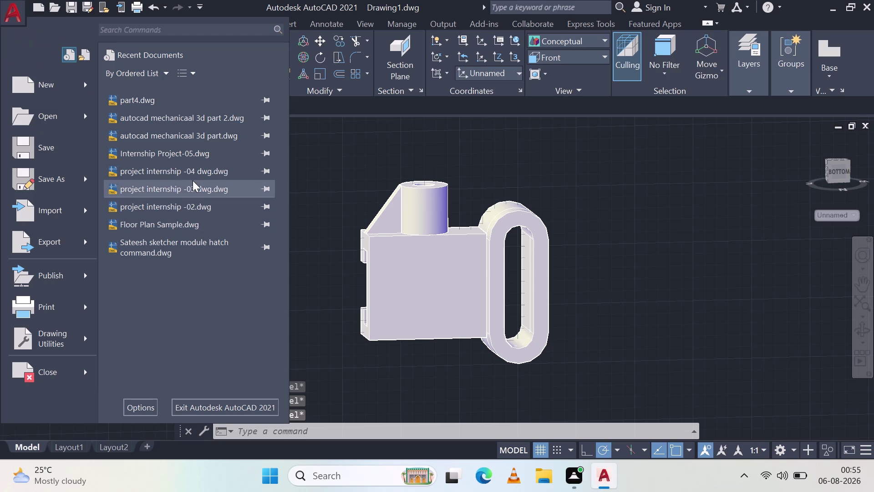
right_click(193, 72)
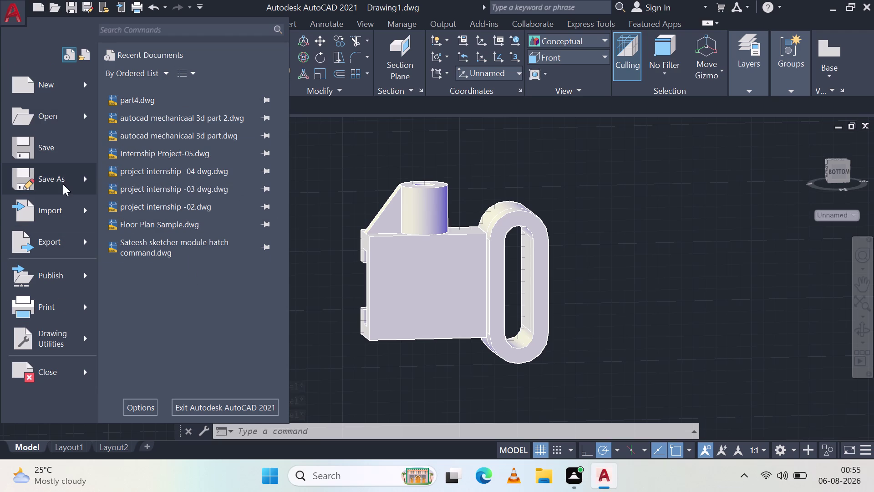
click(64, 180)
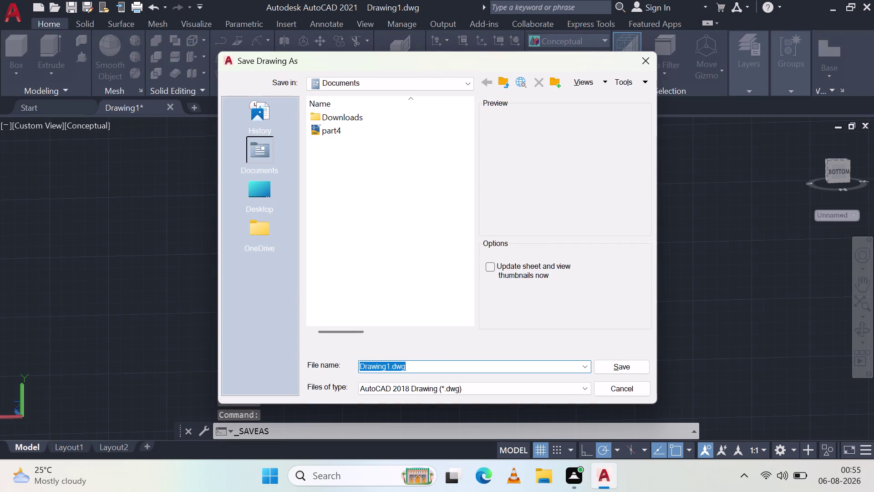
click(422, 366)
key(BackSpace)
key(BackSpace)
key(BackSpace)
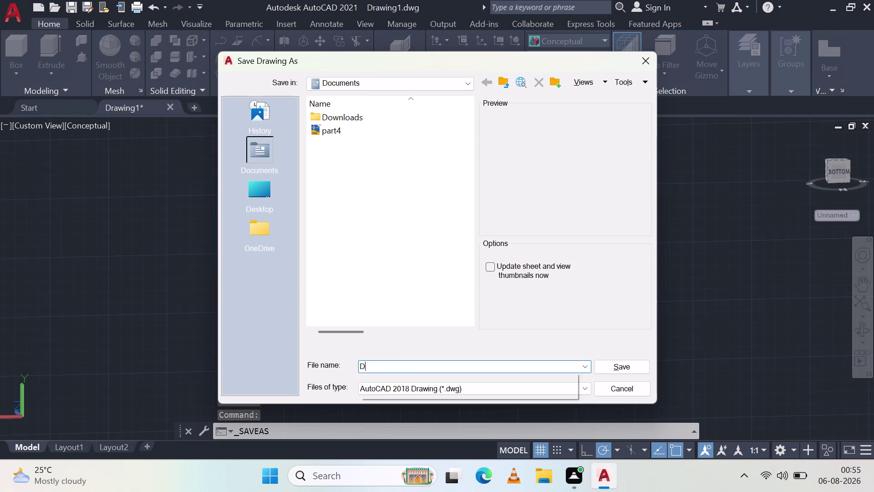
key(p)
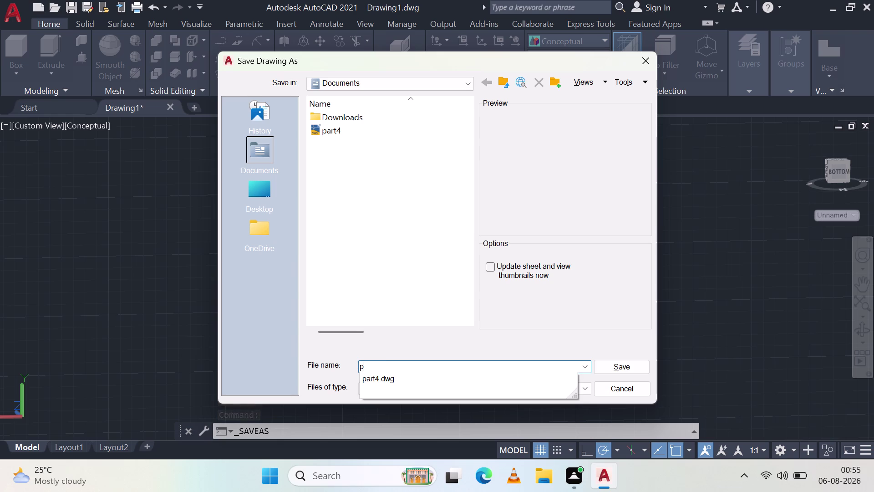
key(BackSpace)
key(BackSpace)
Save the drawing in Documents as 'autocad 3d mech project'.
key(a)
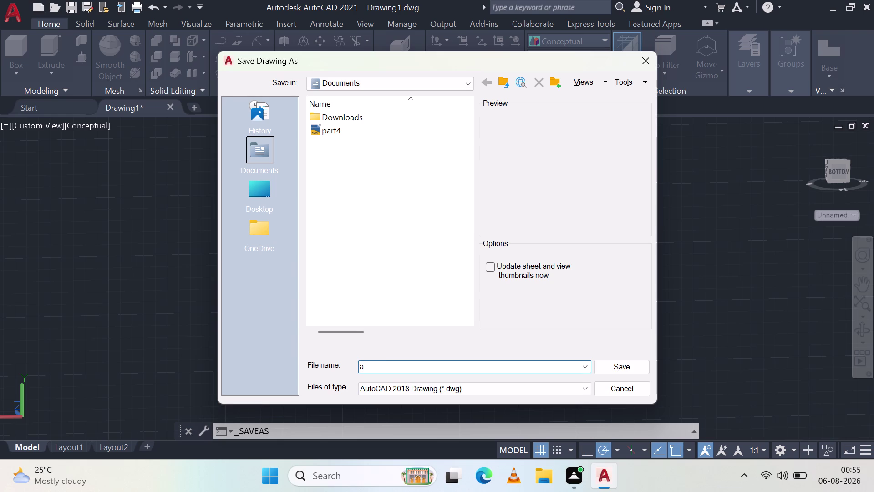
text(uto)
text(cad 3)
text(d mech)
key(p)
key(BackSpace)
key(space)
text(pr)
text(o)
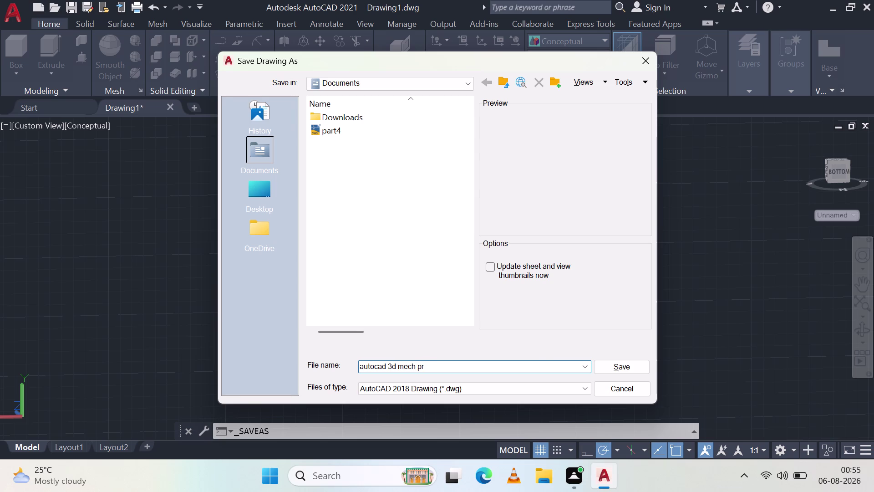
text(ject)
click(601, 367)
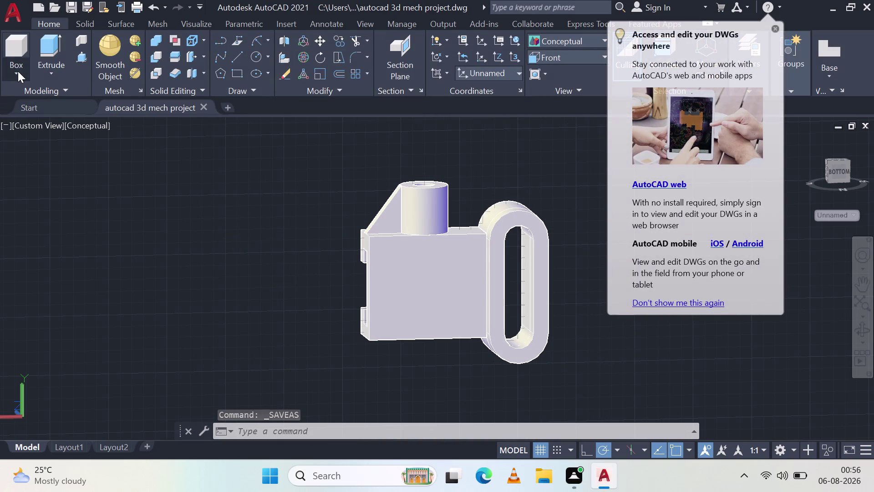
Switch the bracket to the NE Isometric view, then zoom and pan it into frame.
middle_drag(298, 237, 325, 248)
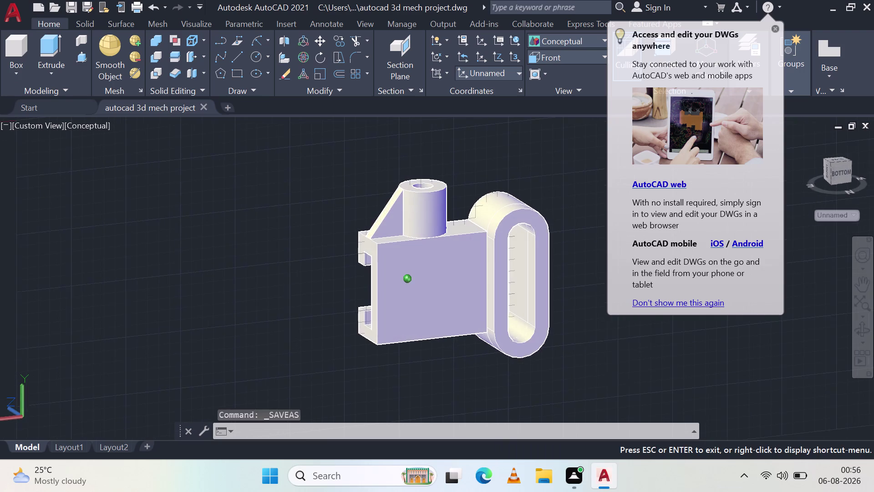
middle_drag(324, 248, 330, 257)
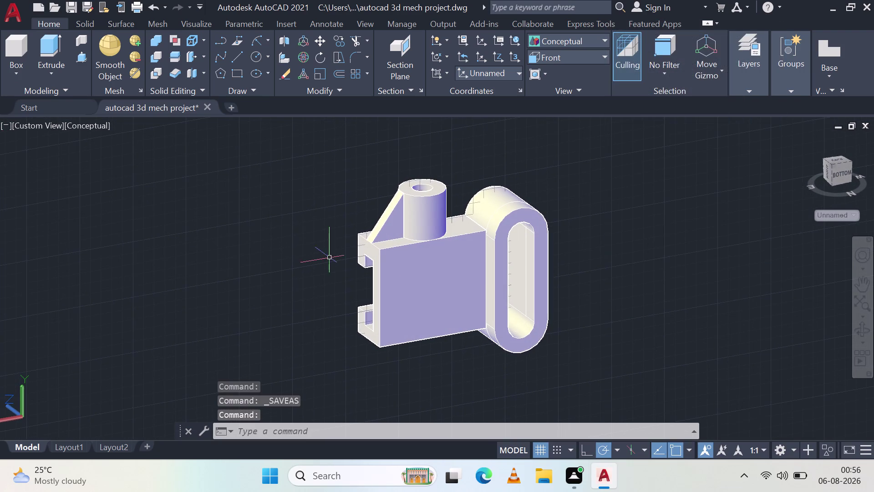
click(582, 51)
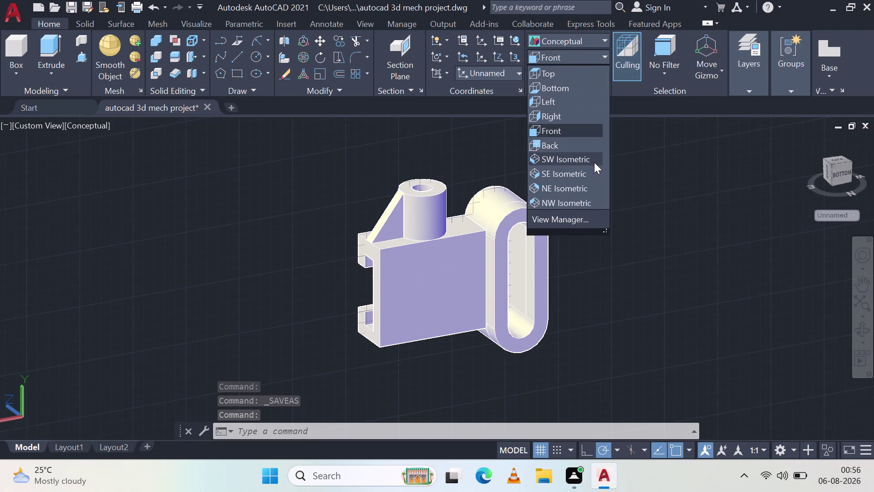
click(590, 188)
scroll(up, 3)
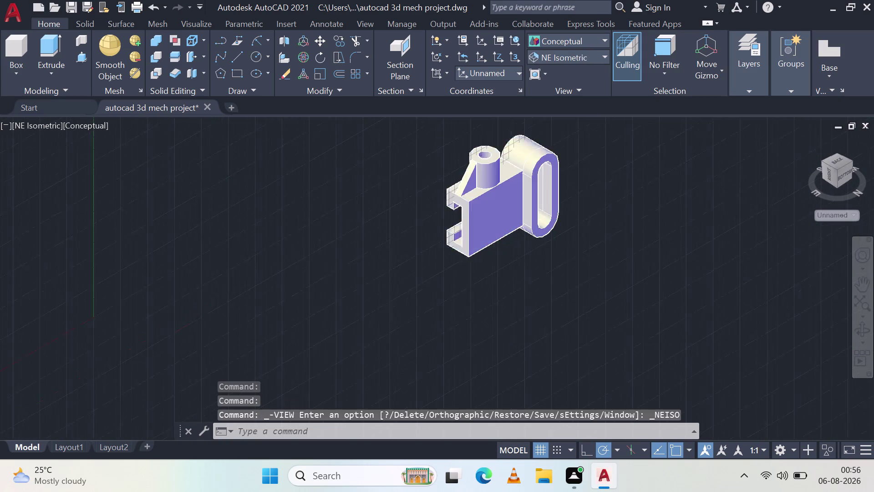
middle_drag(499, 158, 489, 242)
scroll(up, 3)
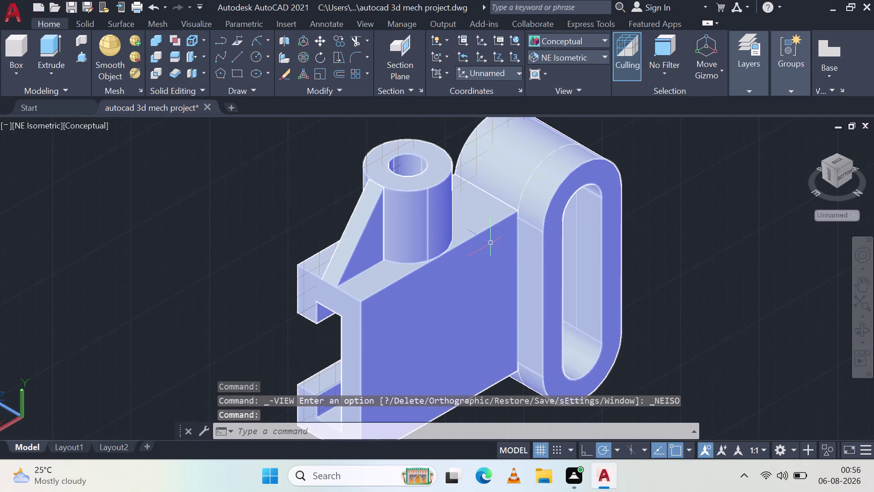
Orbit slightly to a presentation angle showing the boss, rib and oval loop, zooming out a little.
key(Escape)
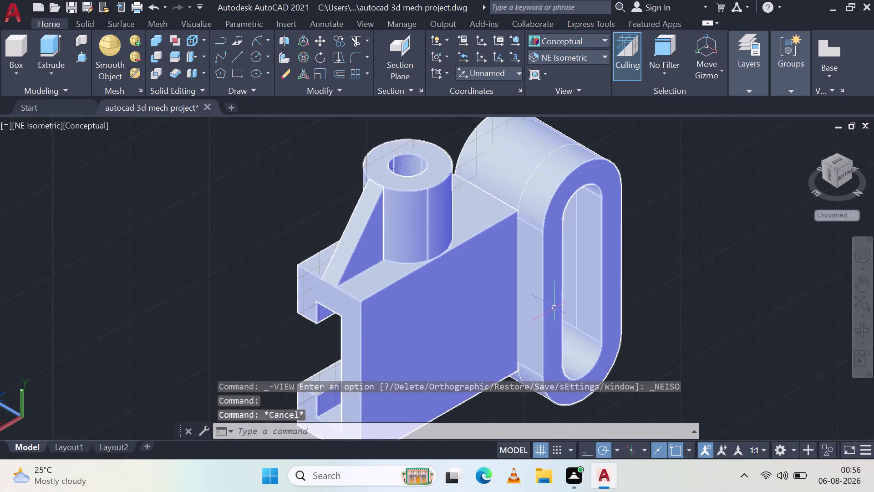
middle_drag(550, 303, 543, 281)
scroll(down, 3)
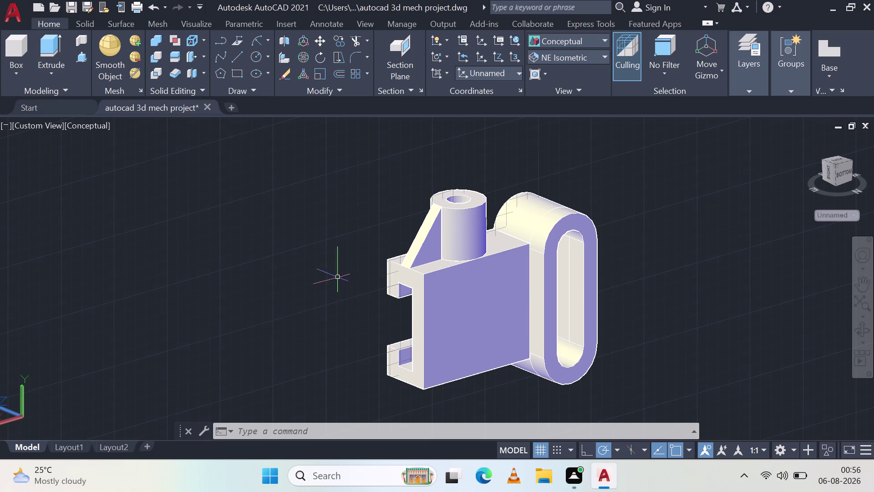
click(12, 19)
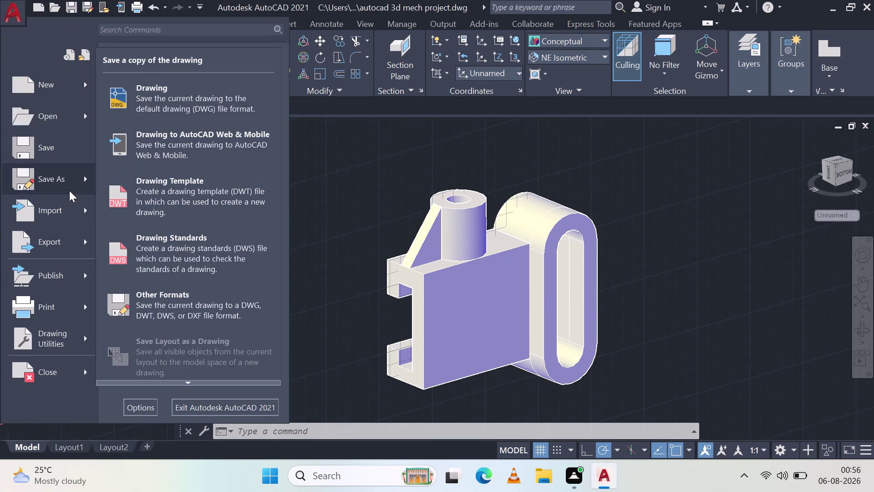
Export the bracket drawing to PDF as 'autocad 3d mech project.pdf' in Documents.
click(59, 236)
click(135, 249)
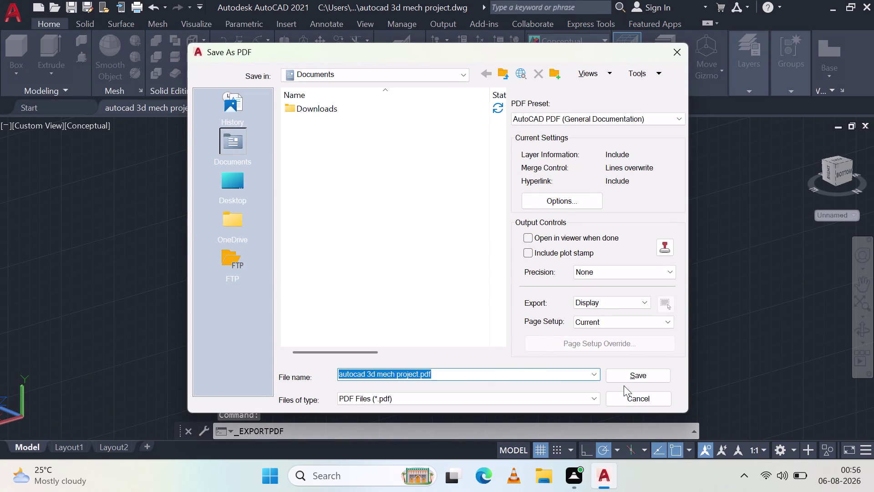
click(636, 377)
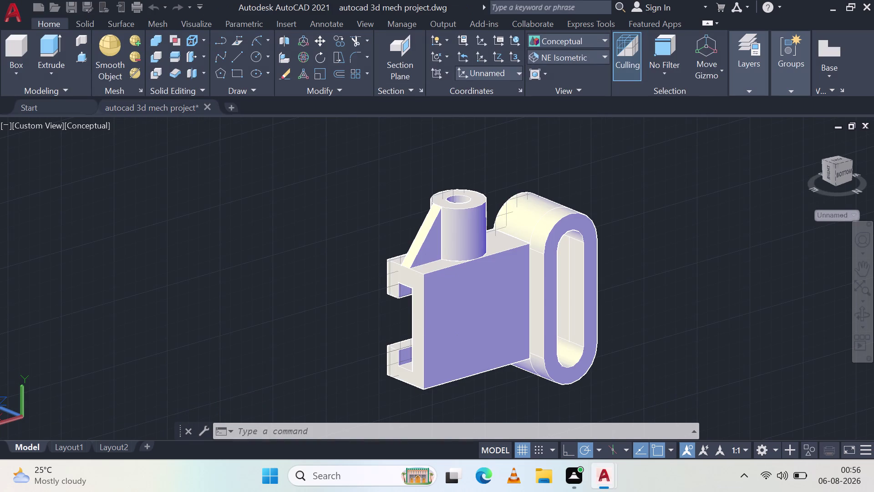